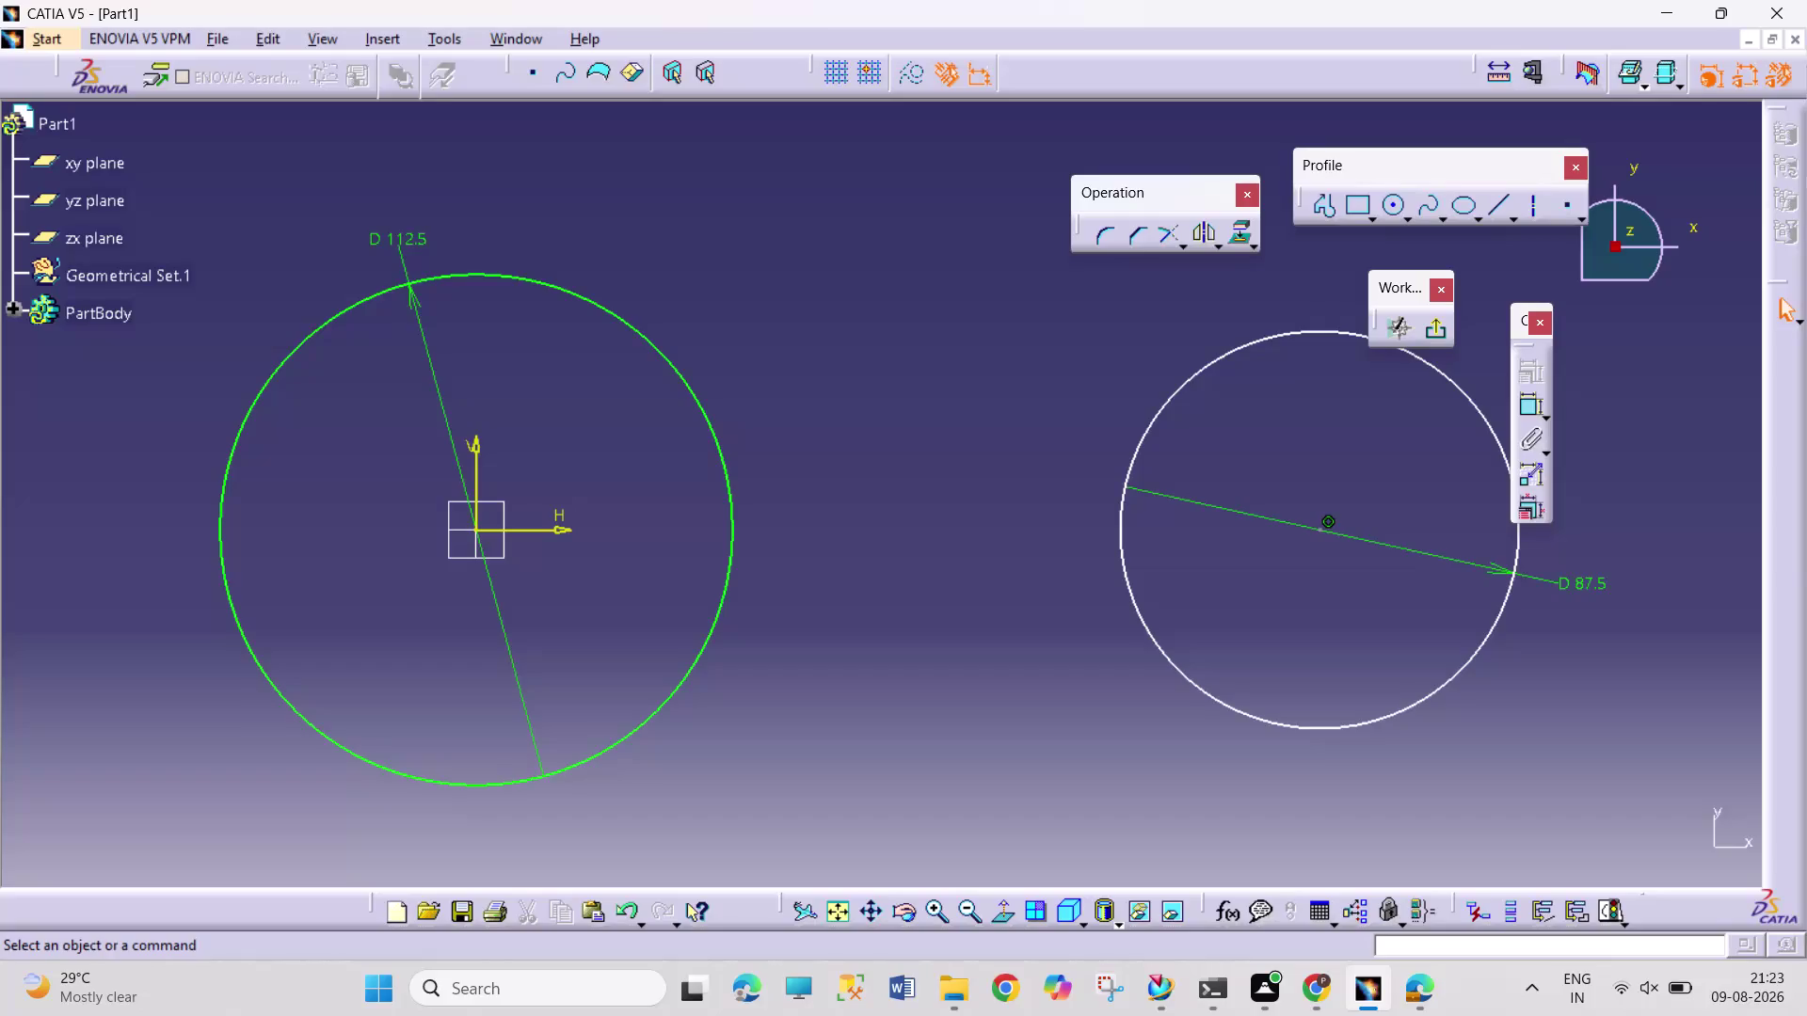
Dimension the distance between the large and small circle centres as 200 mm.
click(1527, 411)
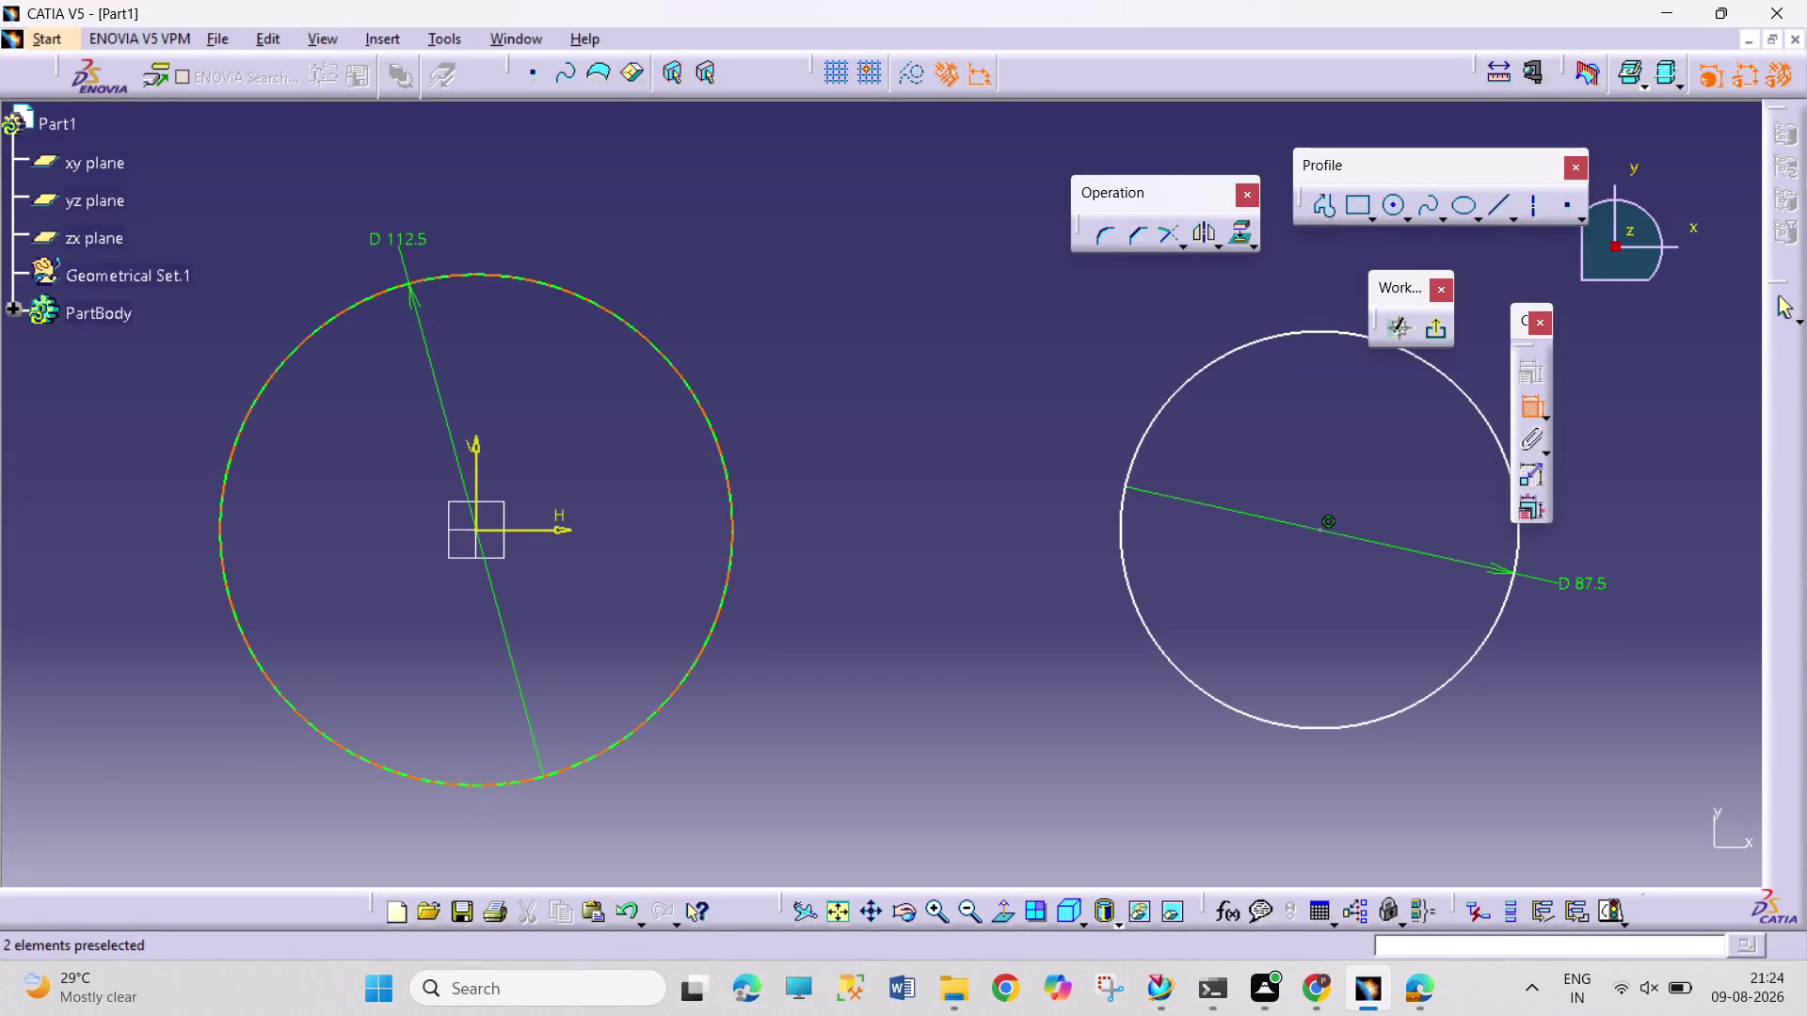
click(479, 481)
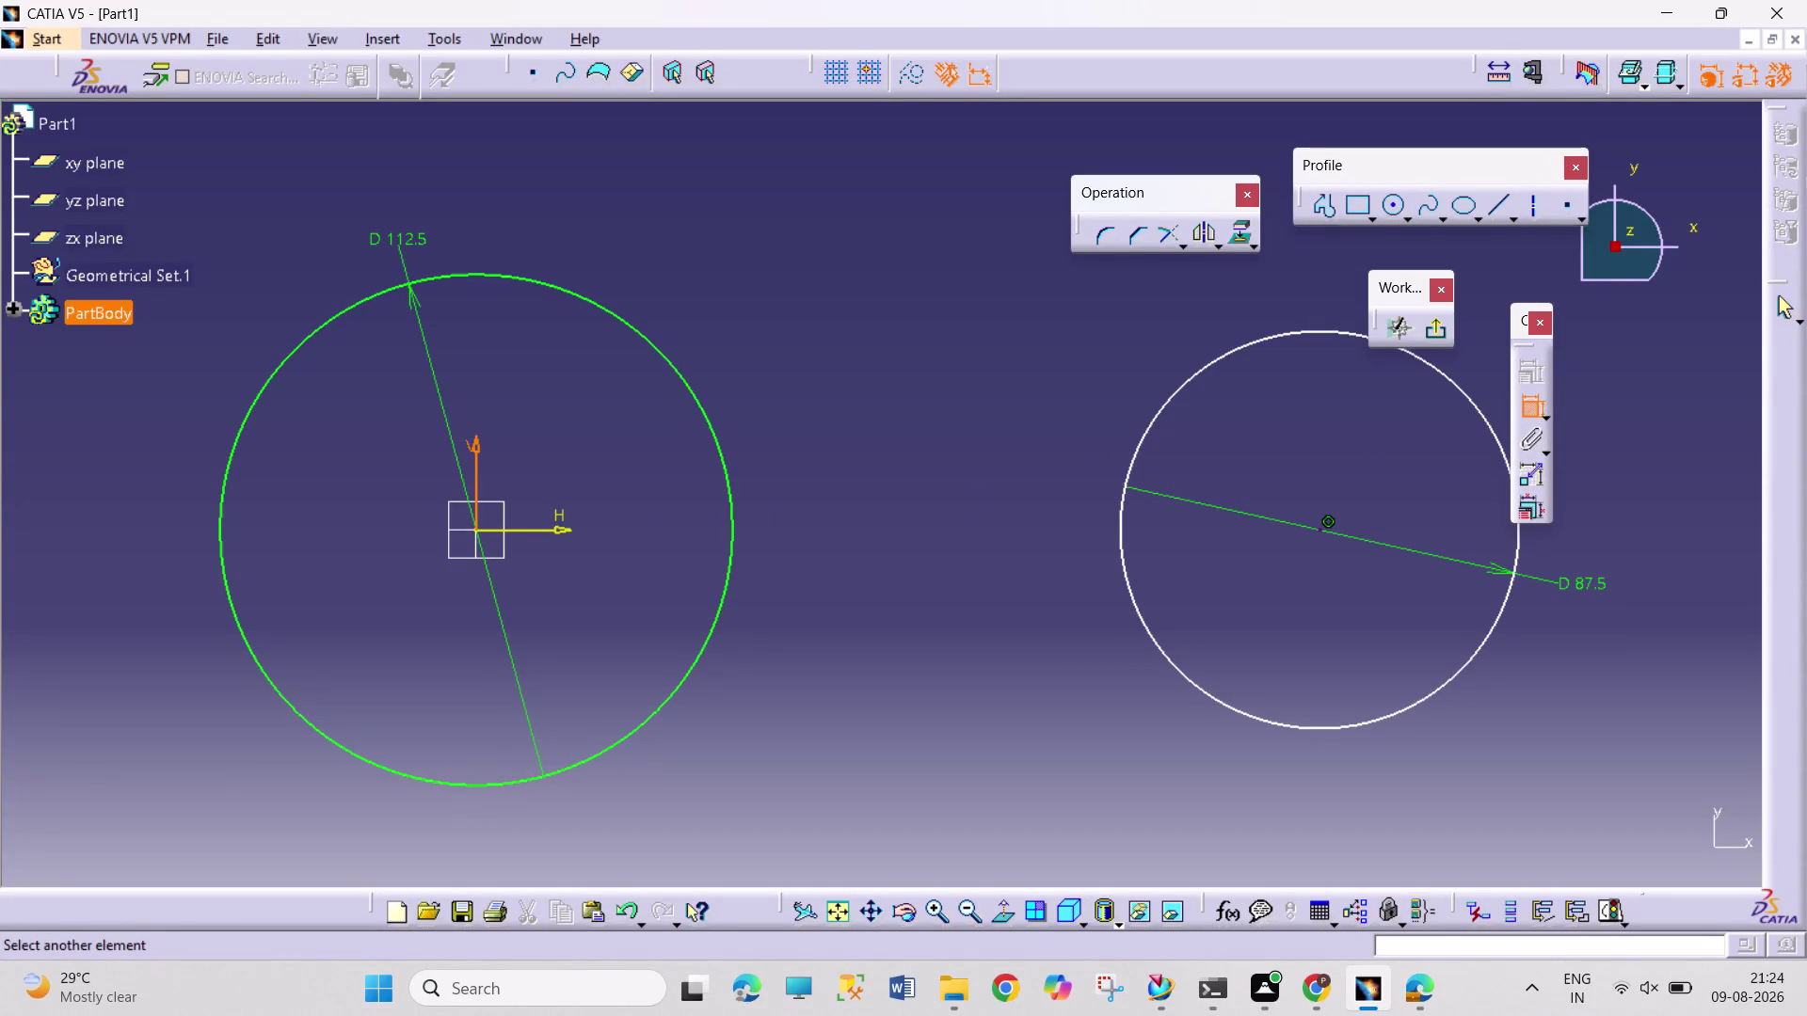
drag(1321, 531, 1312, 514)
click(922, 220)
double_click(933, 212)
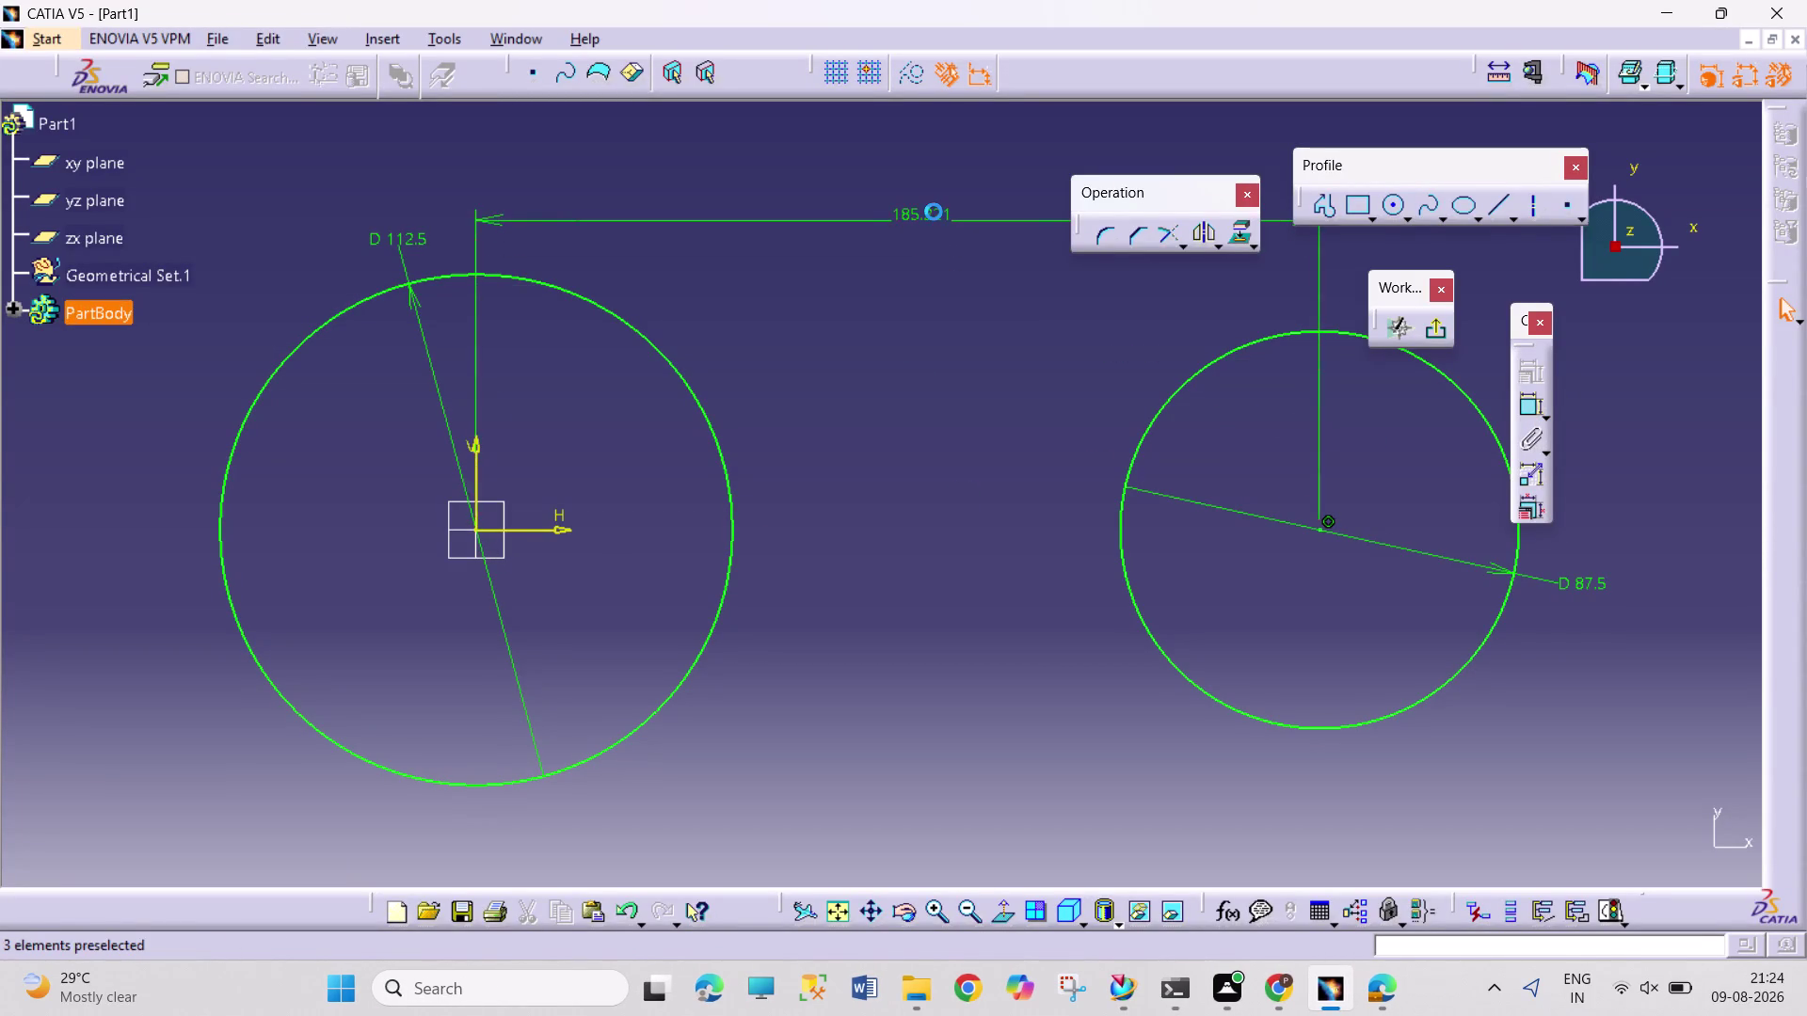
text(200)
key(Return)
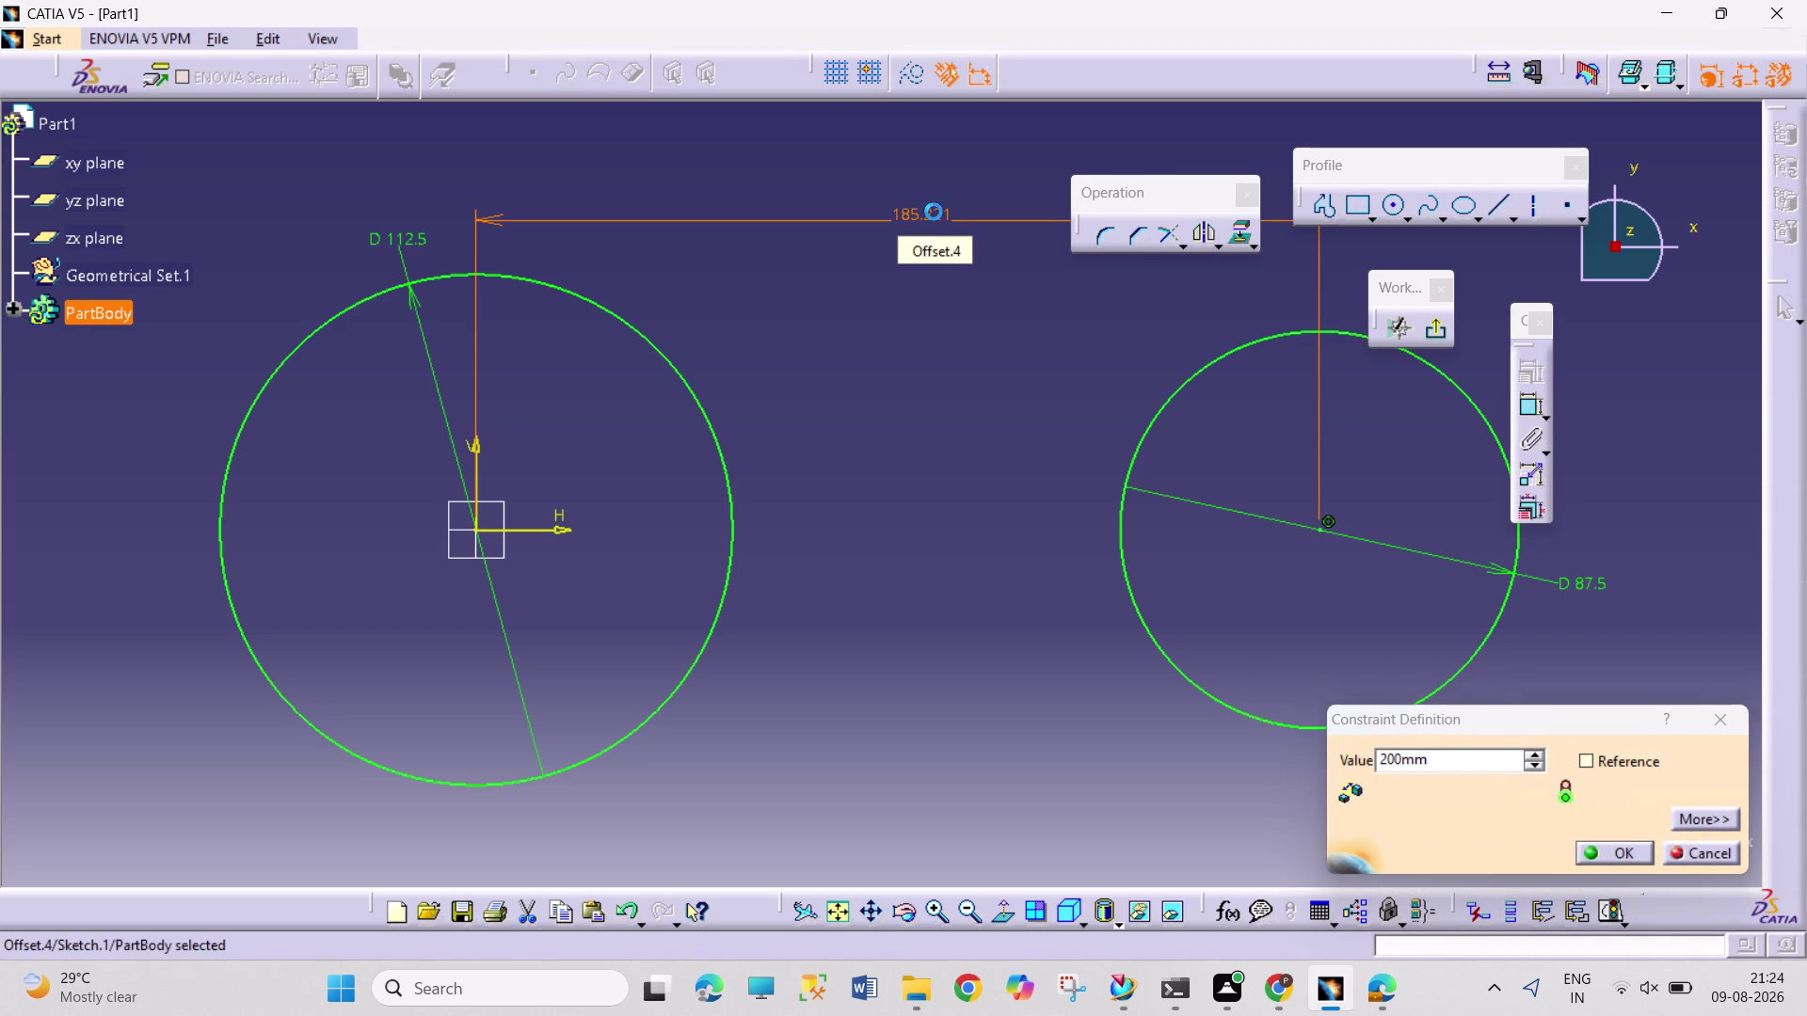
click(1003, 622)
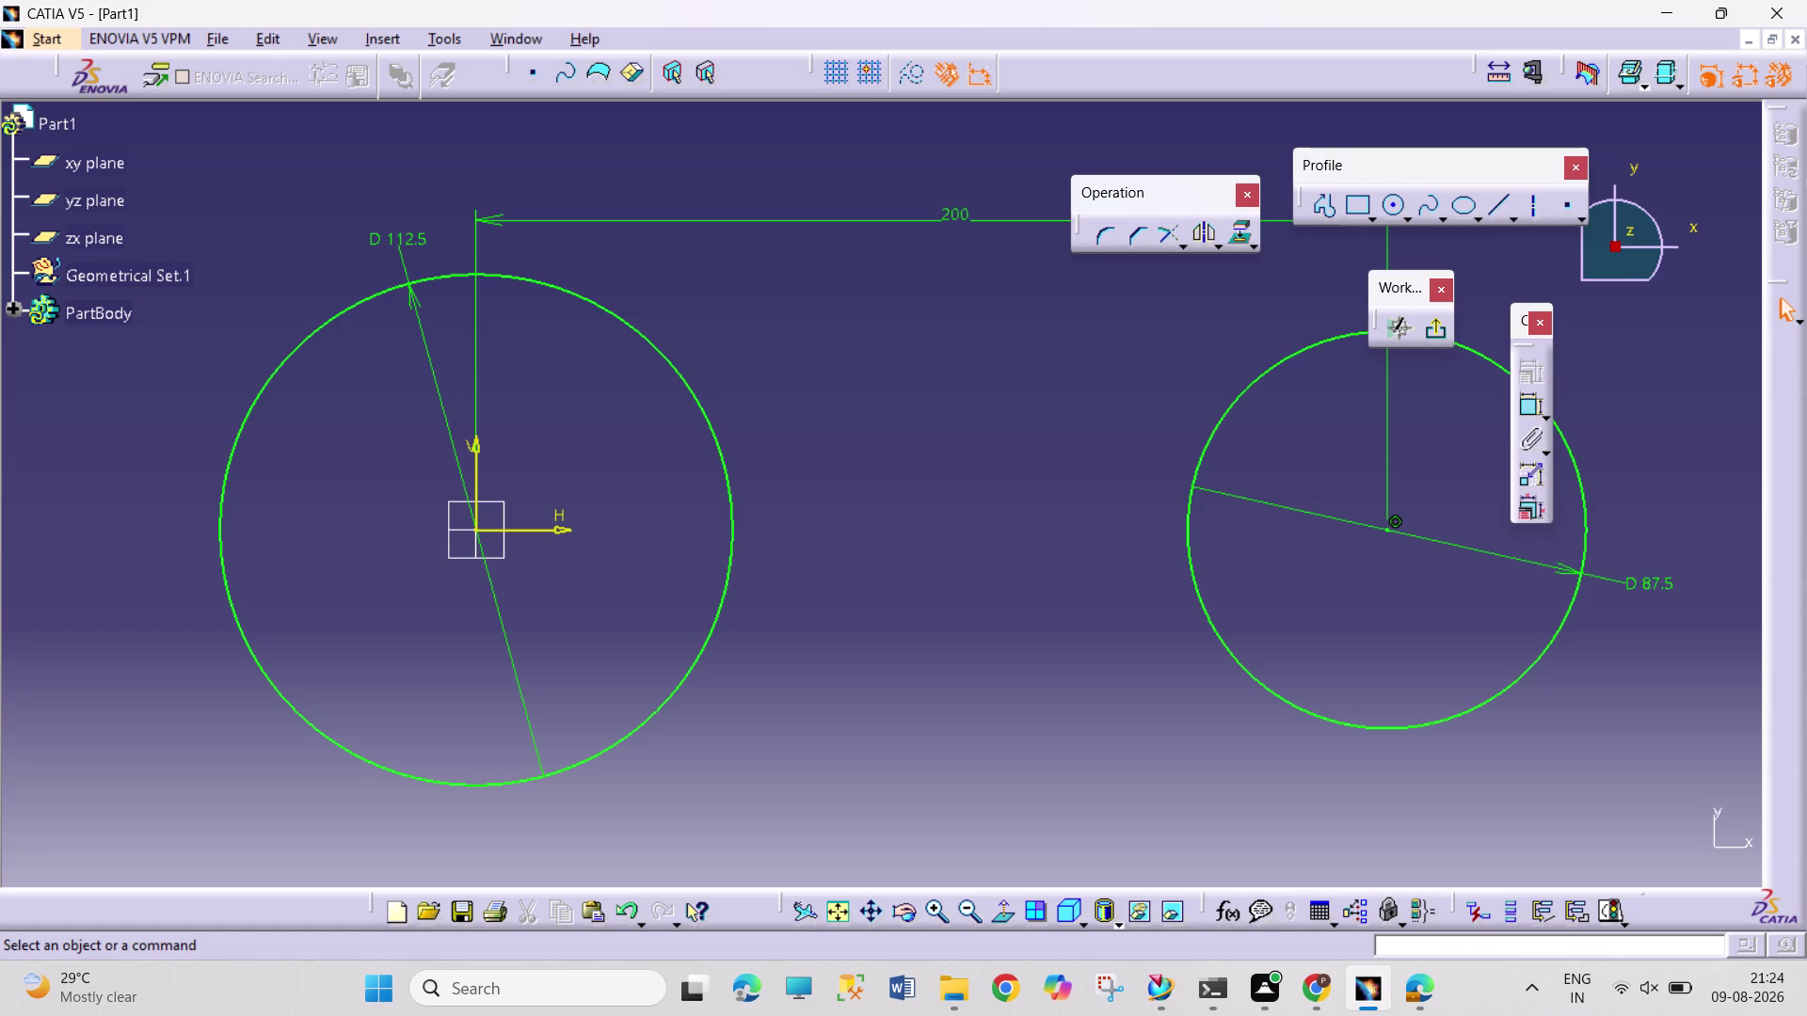
click(1514, 220)
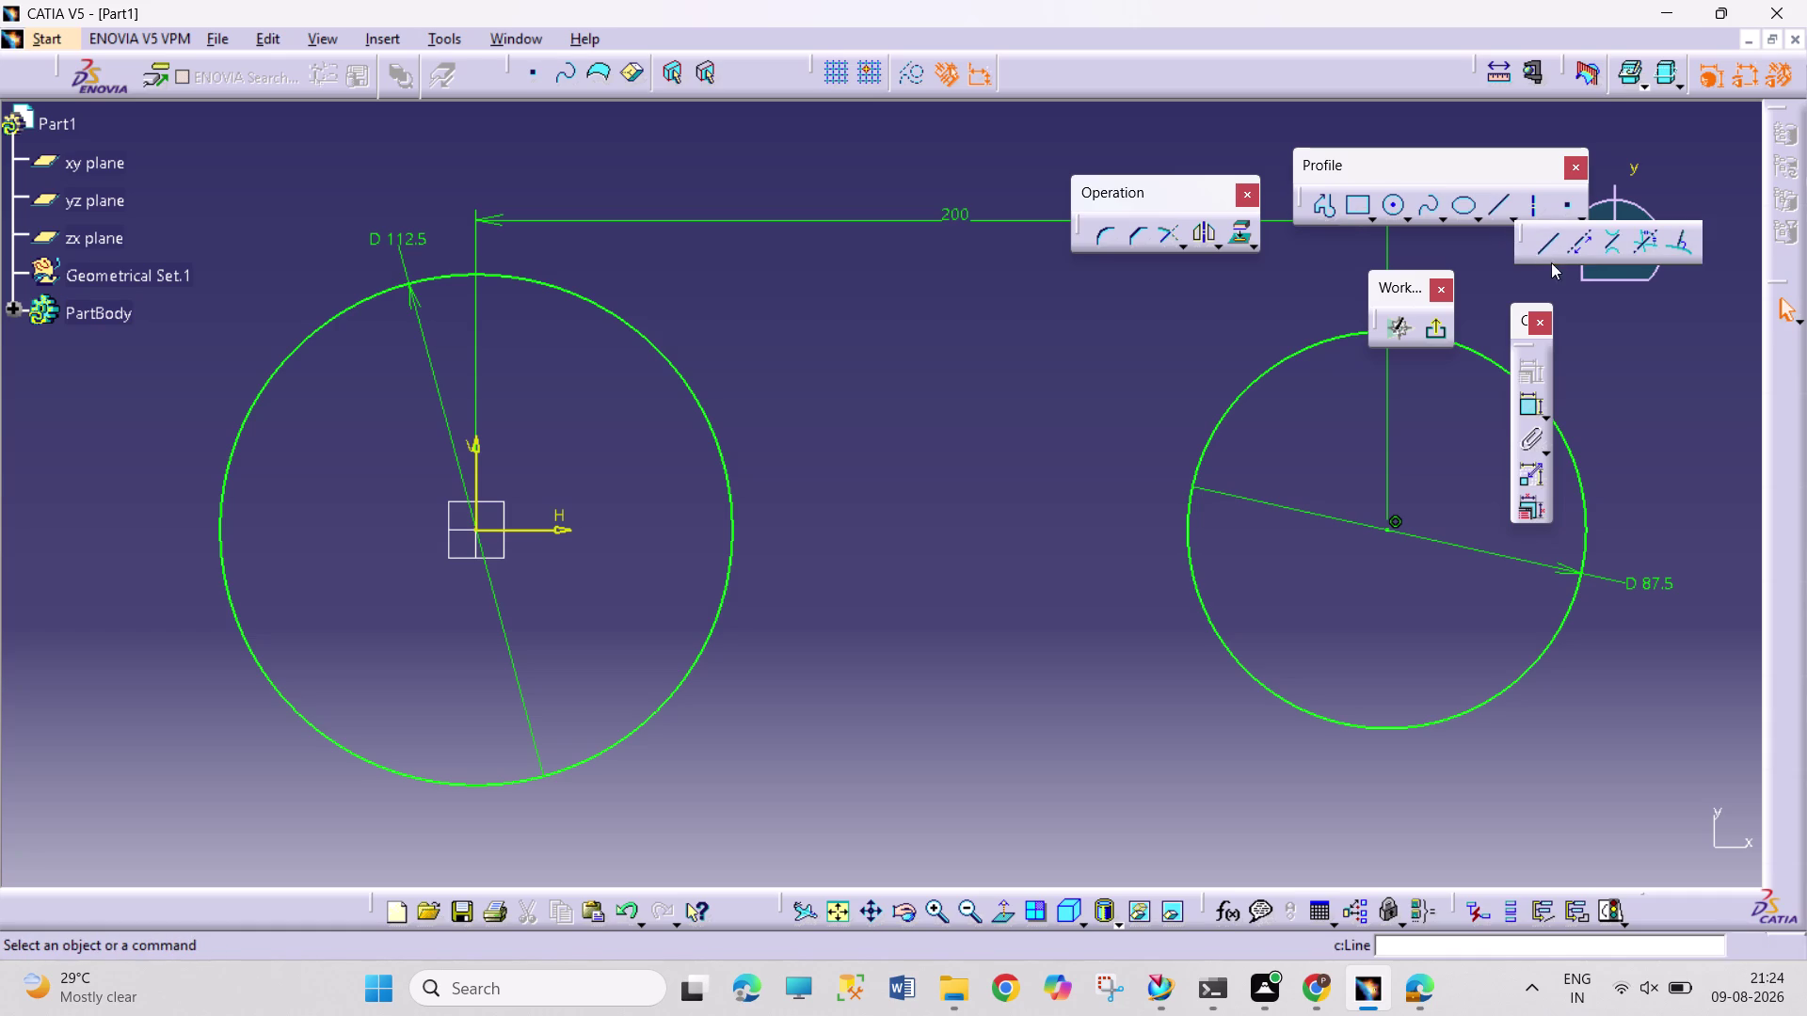
Draw a bi-tangent line across the tops of both circles.
click(1617, 245)
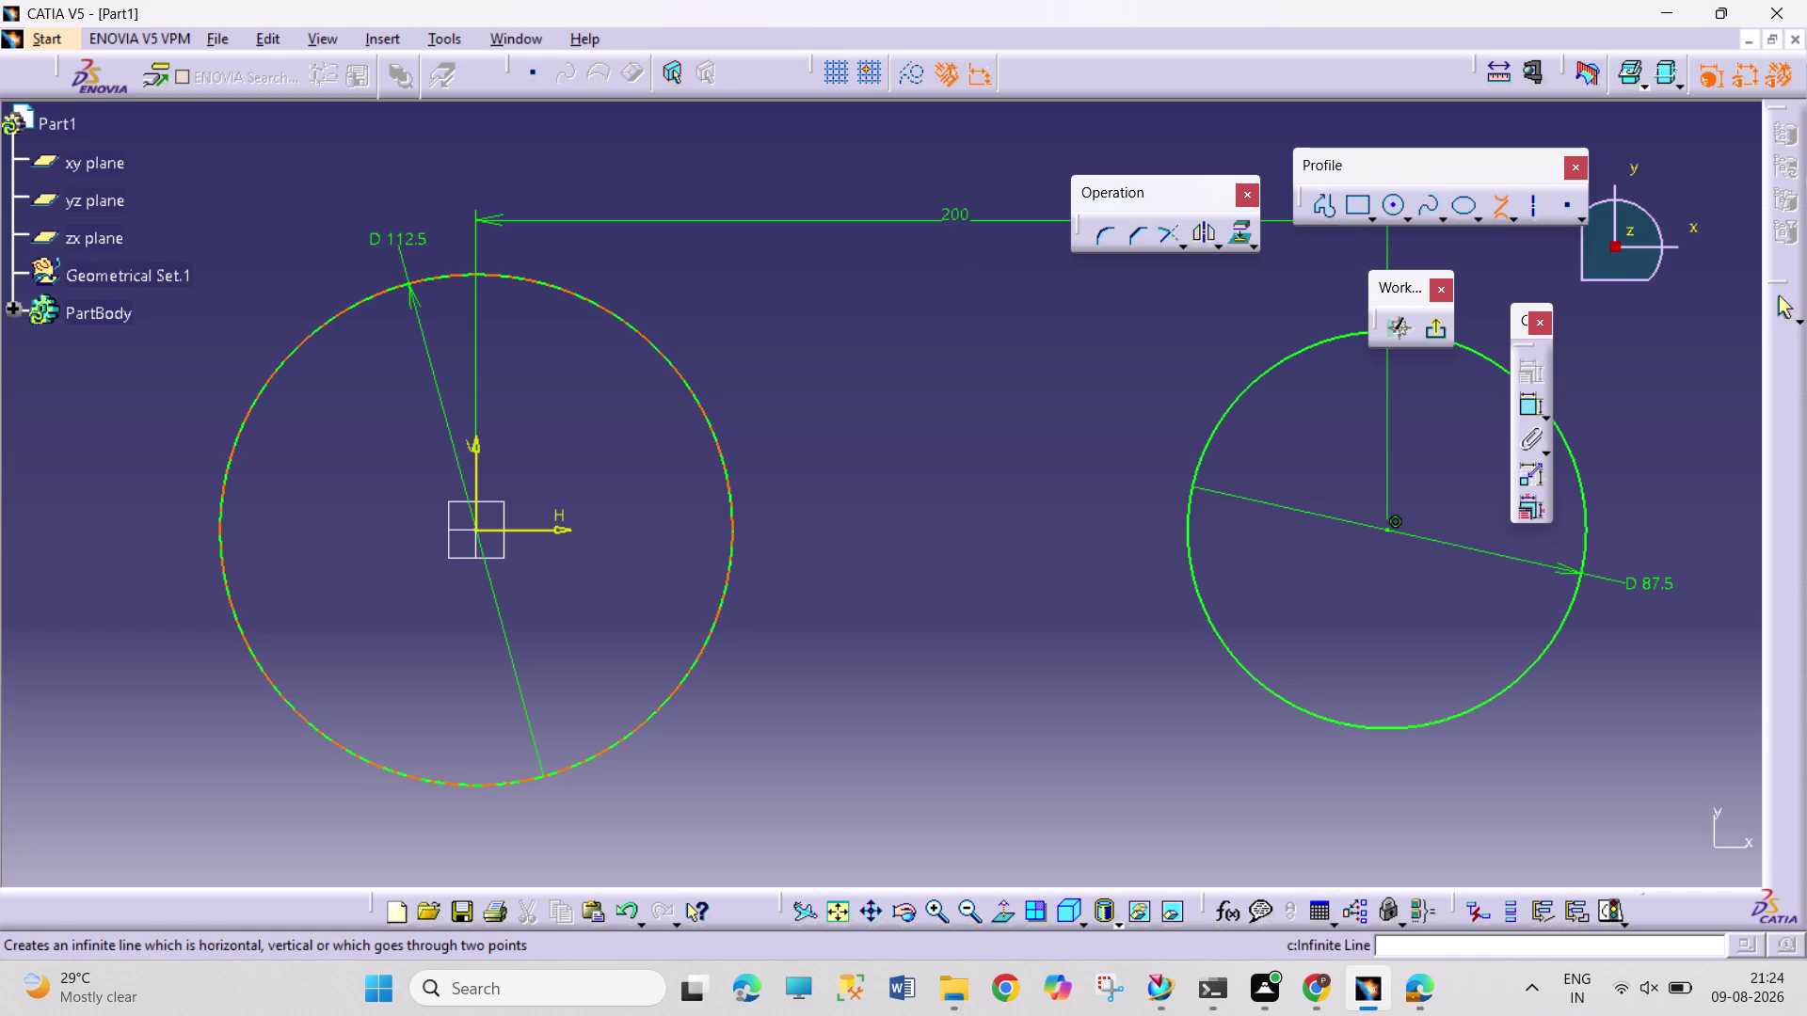
click(602, 310)
click(1327, 339)
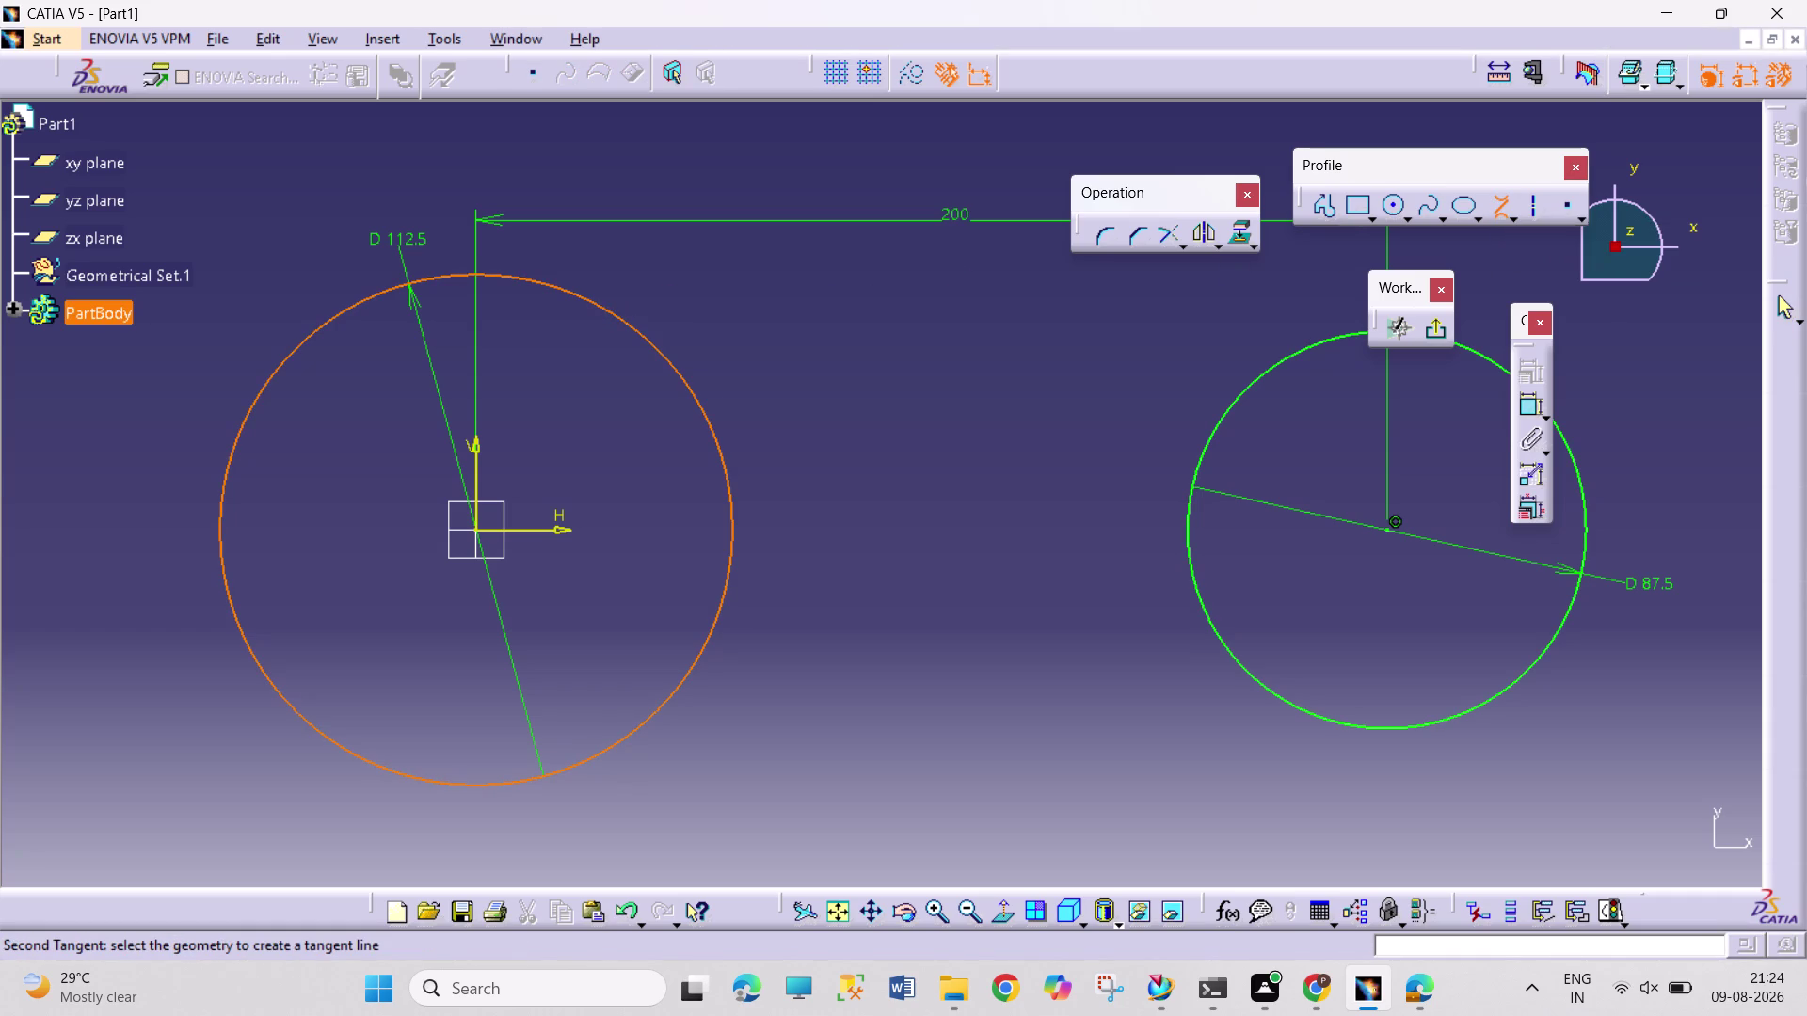
click(1502, 207)
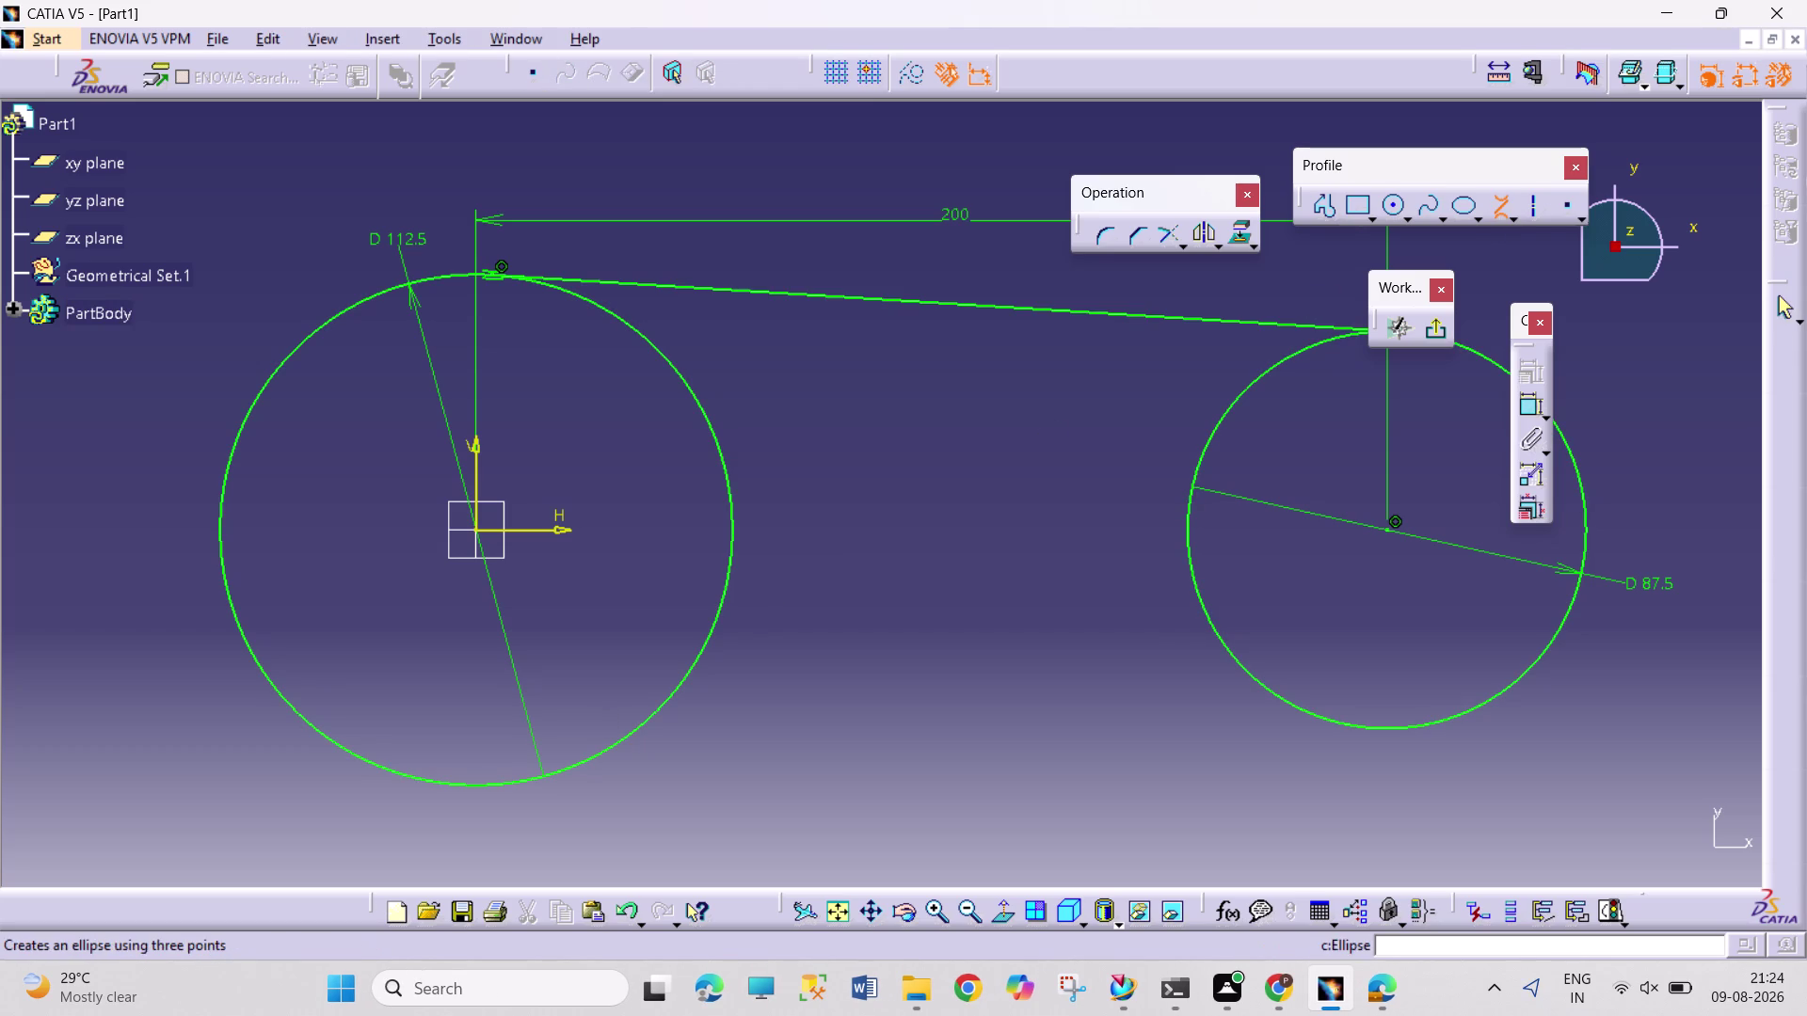
Draw a second bi-tangent line across the bottoms of both circles.
click(615, 743)
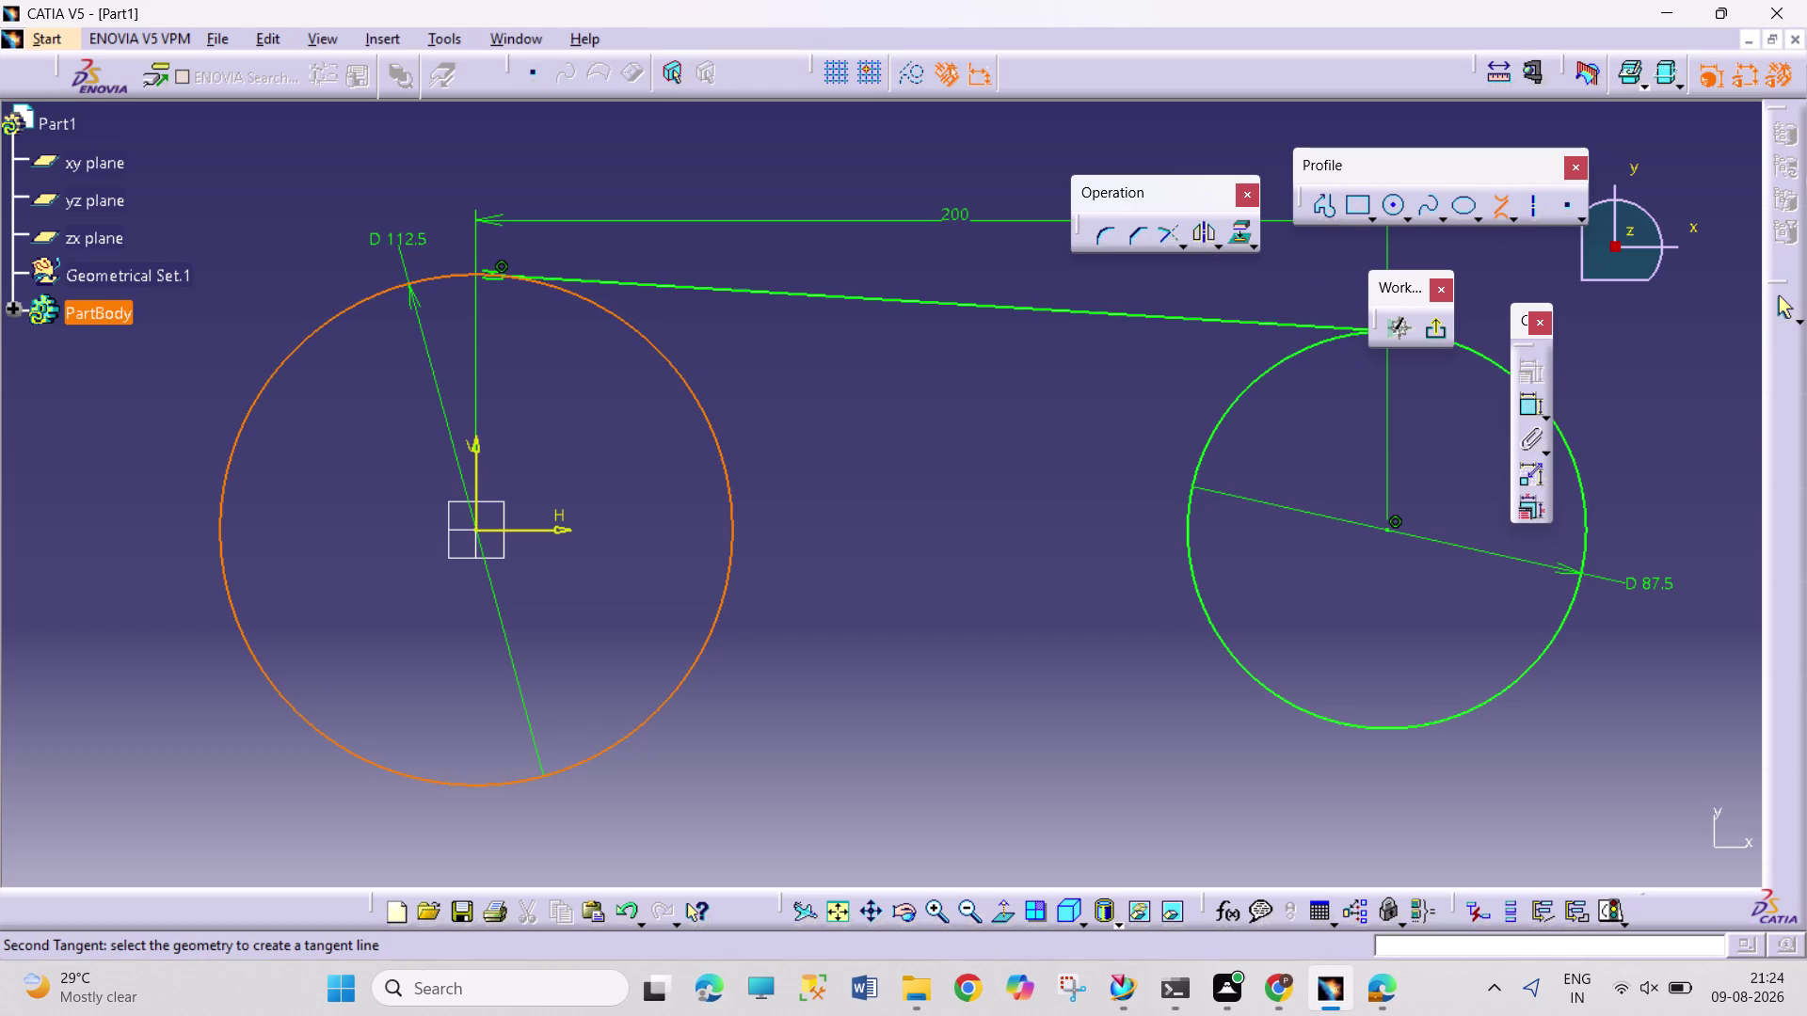
click(1326, 724)
click(1050, 588)
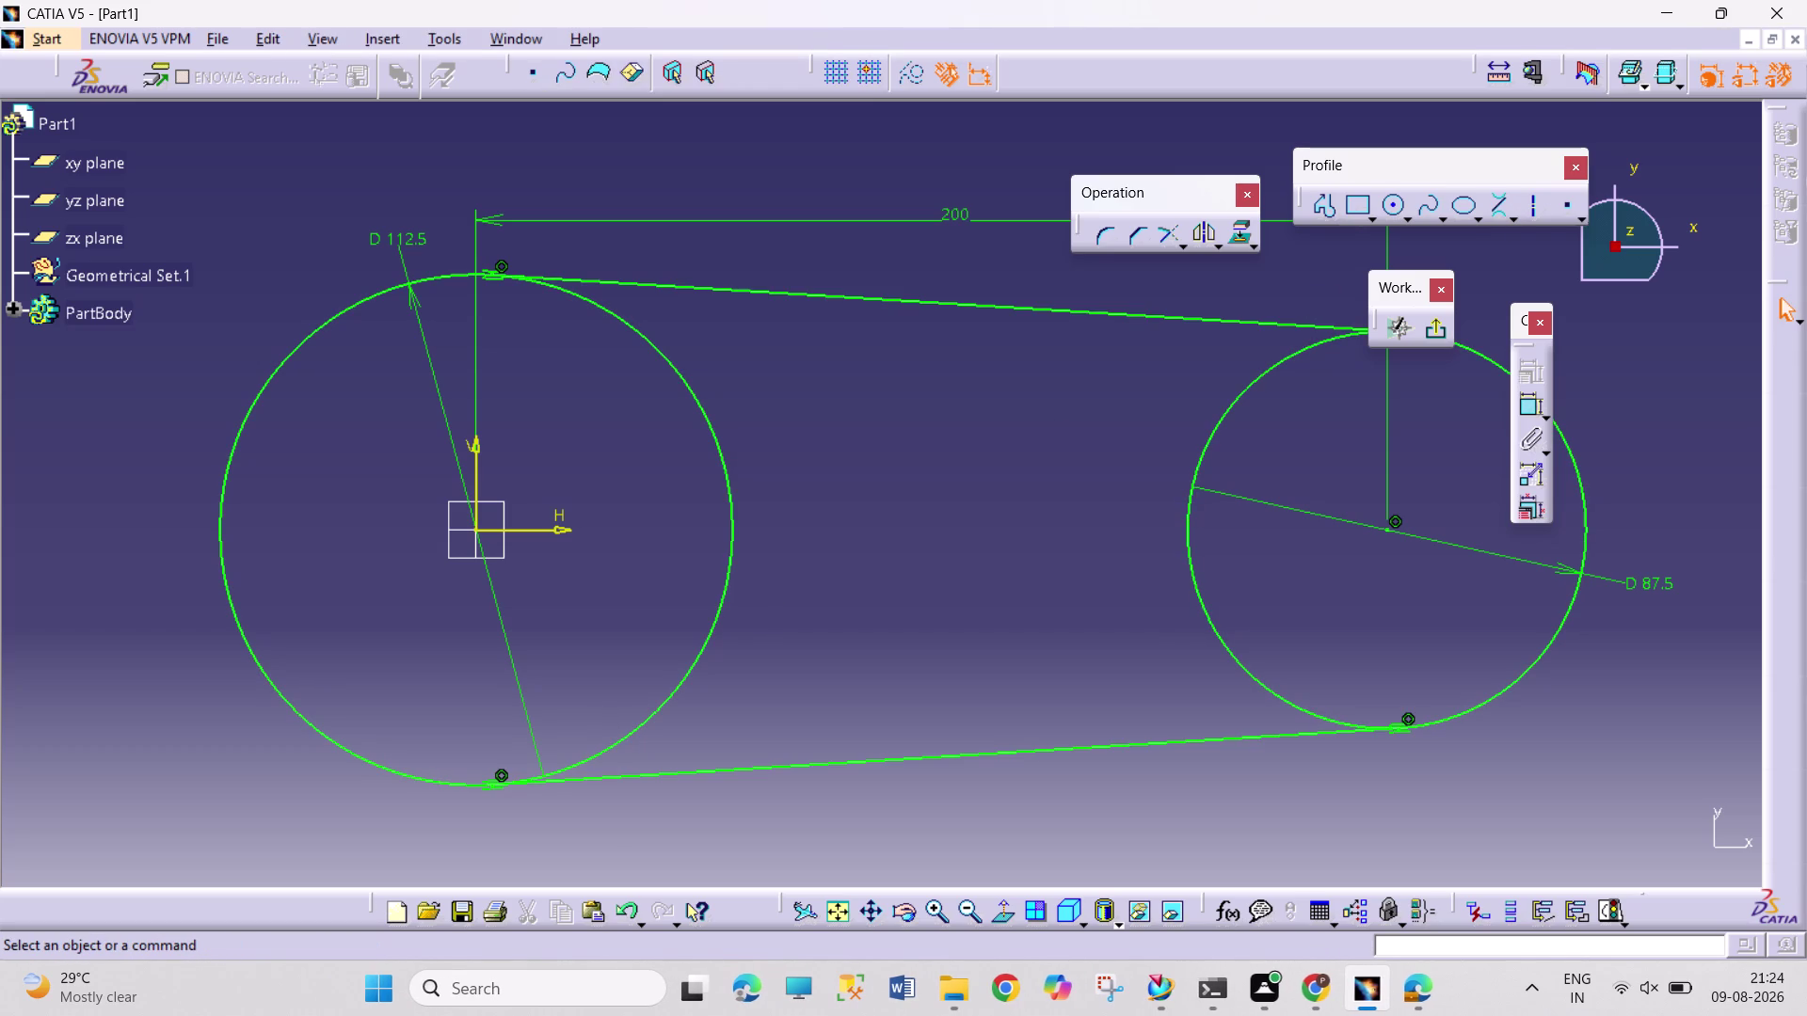
click(1185, 247)
click(1287, 264)
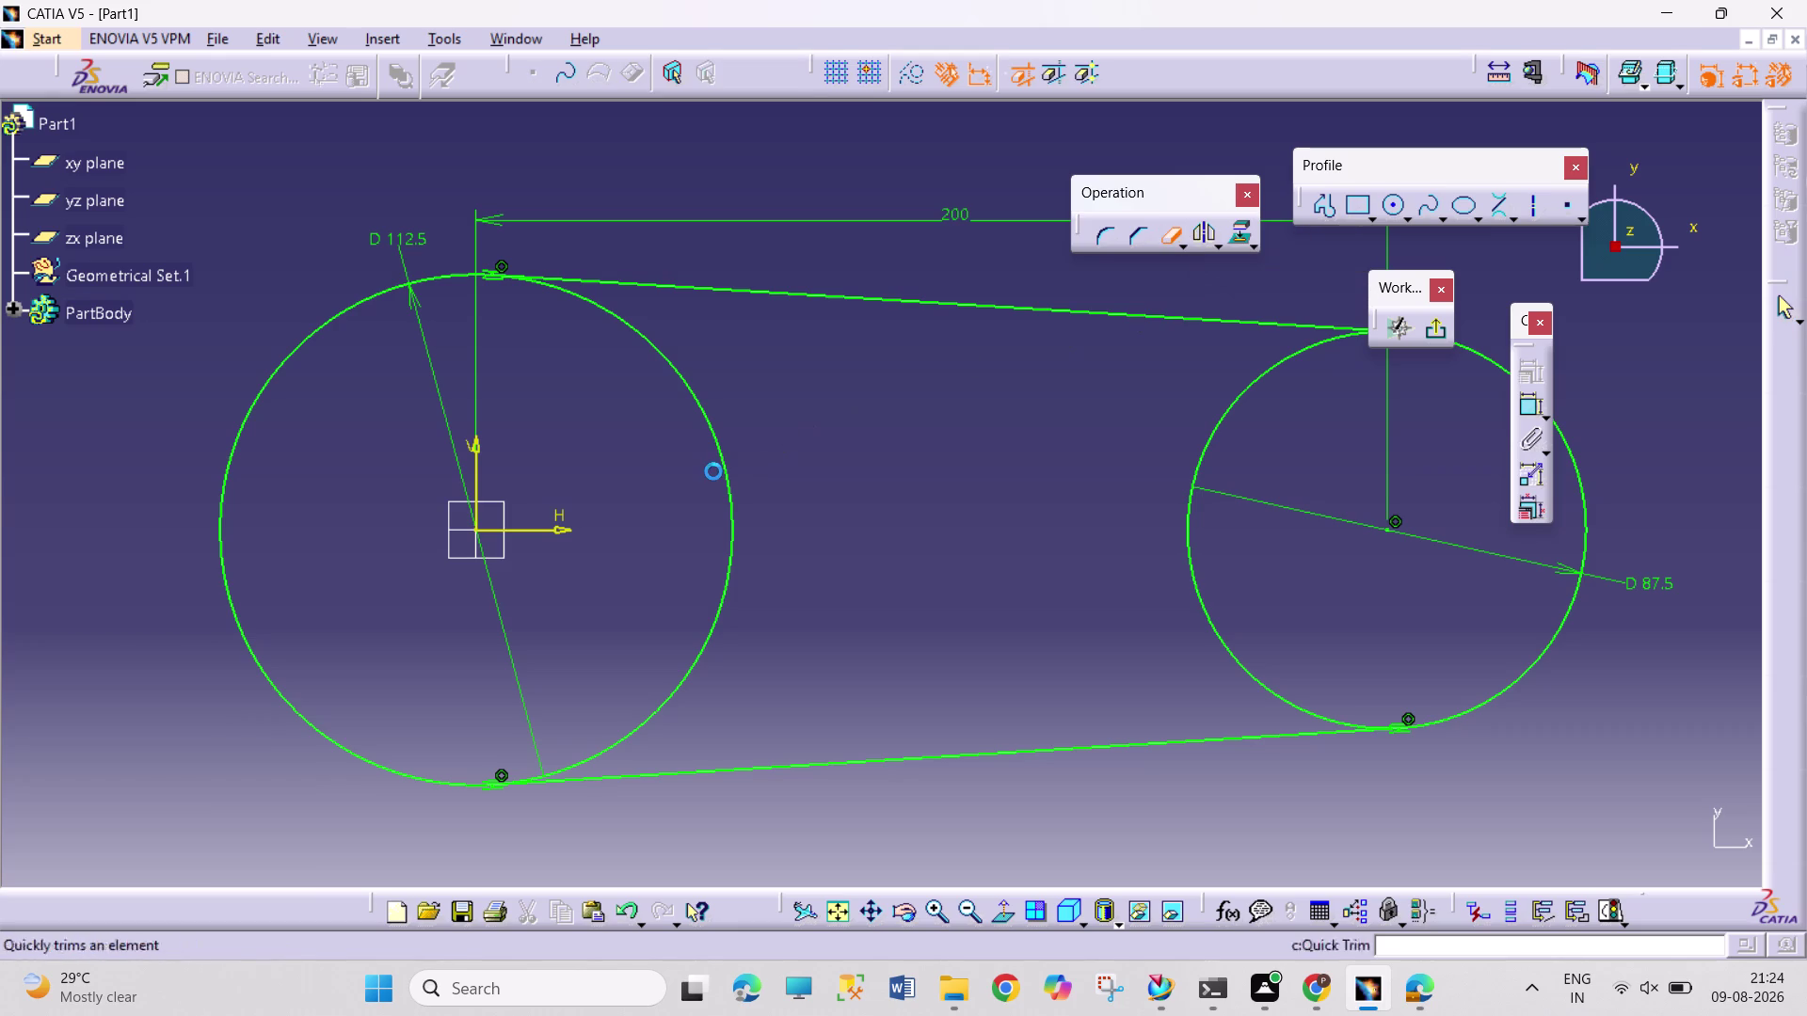
Quick Trim the inner arcs of the large and small circles.
click(723, 472)
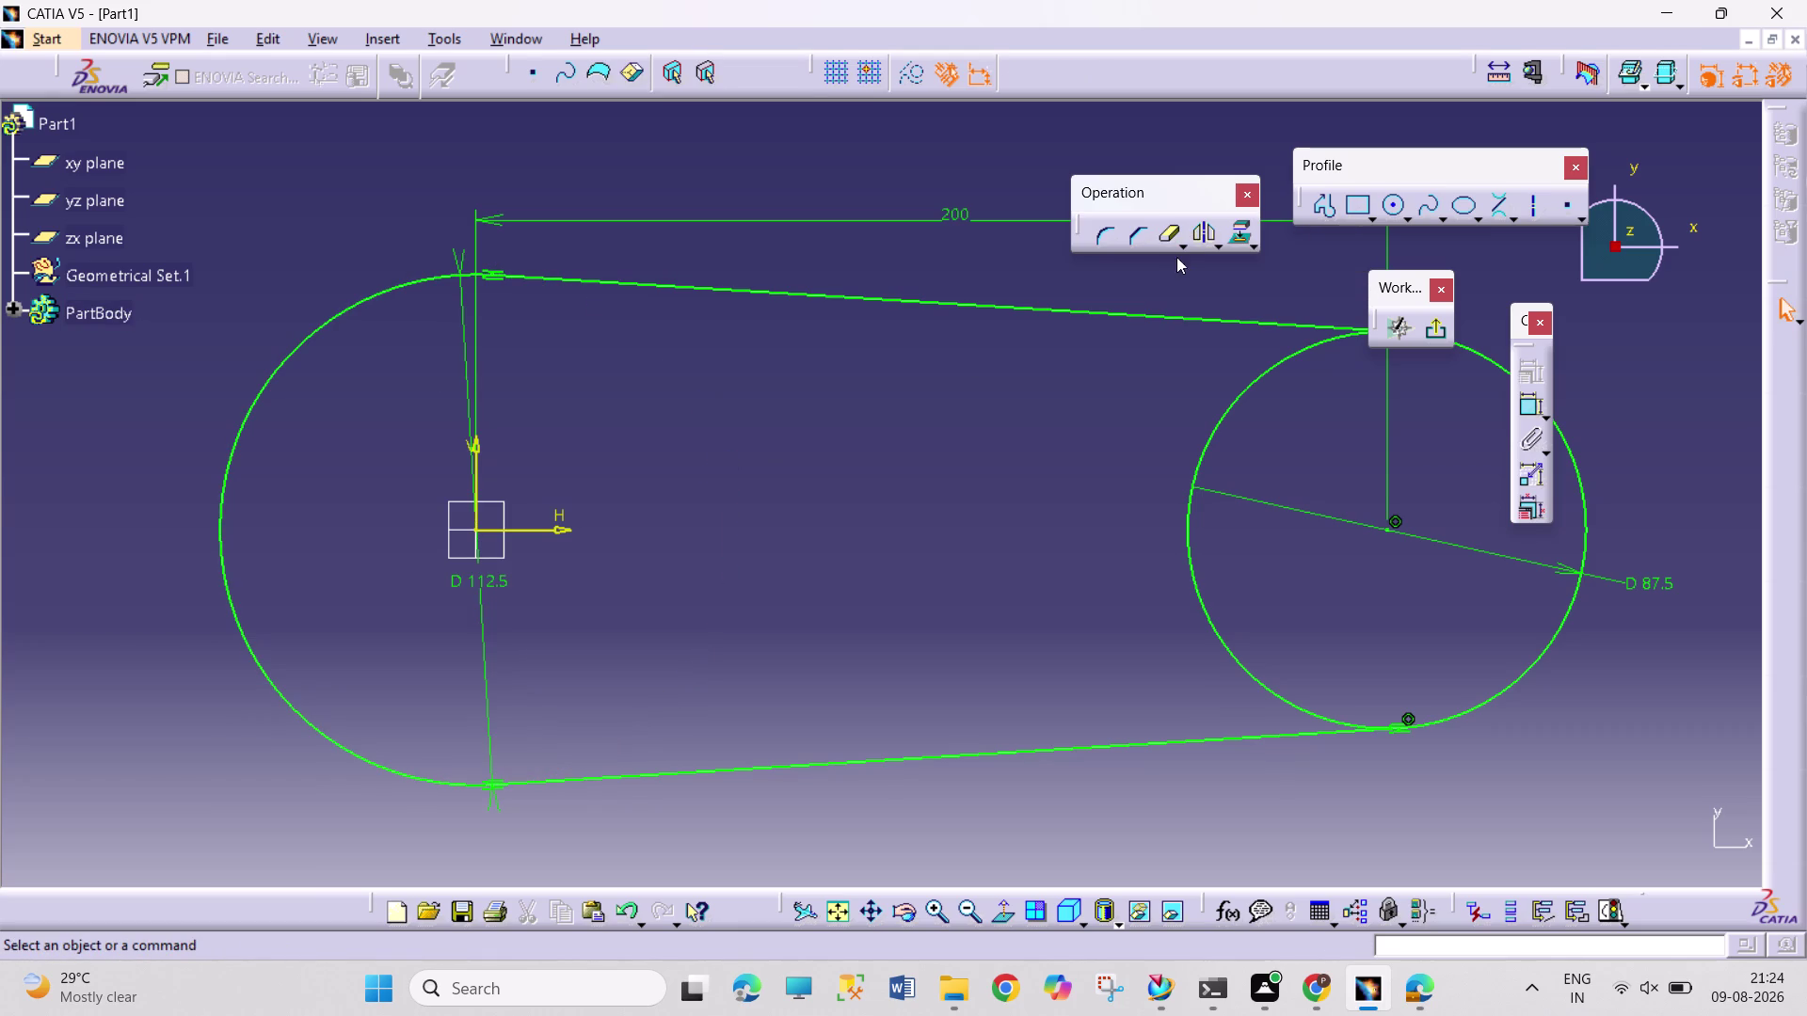
click(1168, 244)
click(1193, 498)
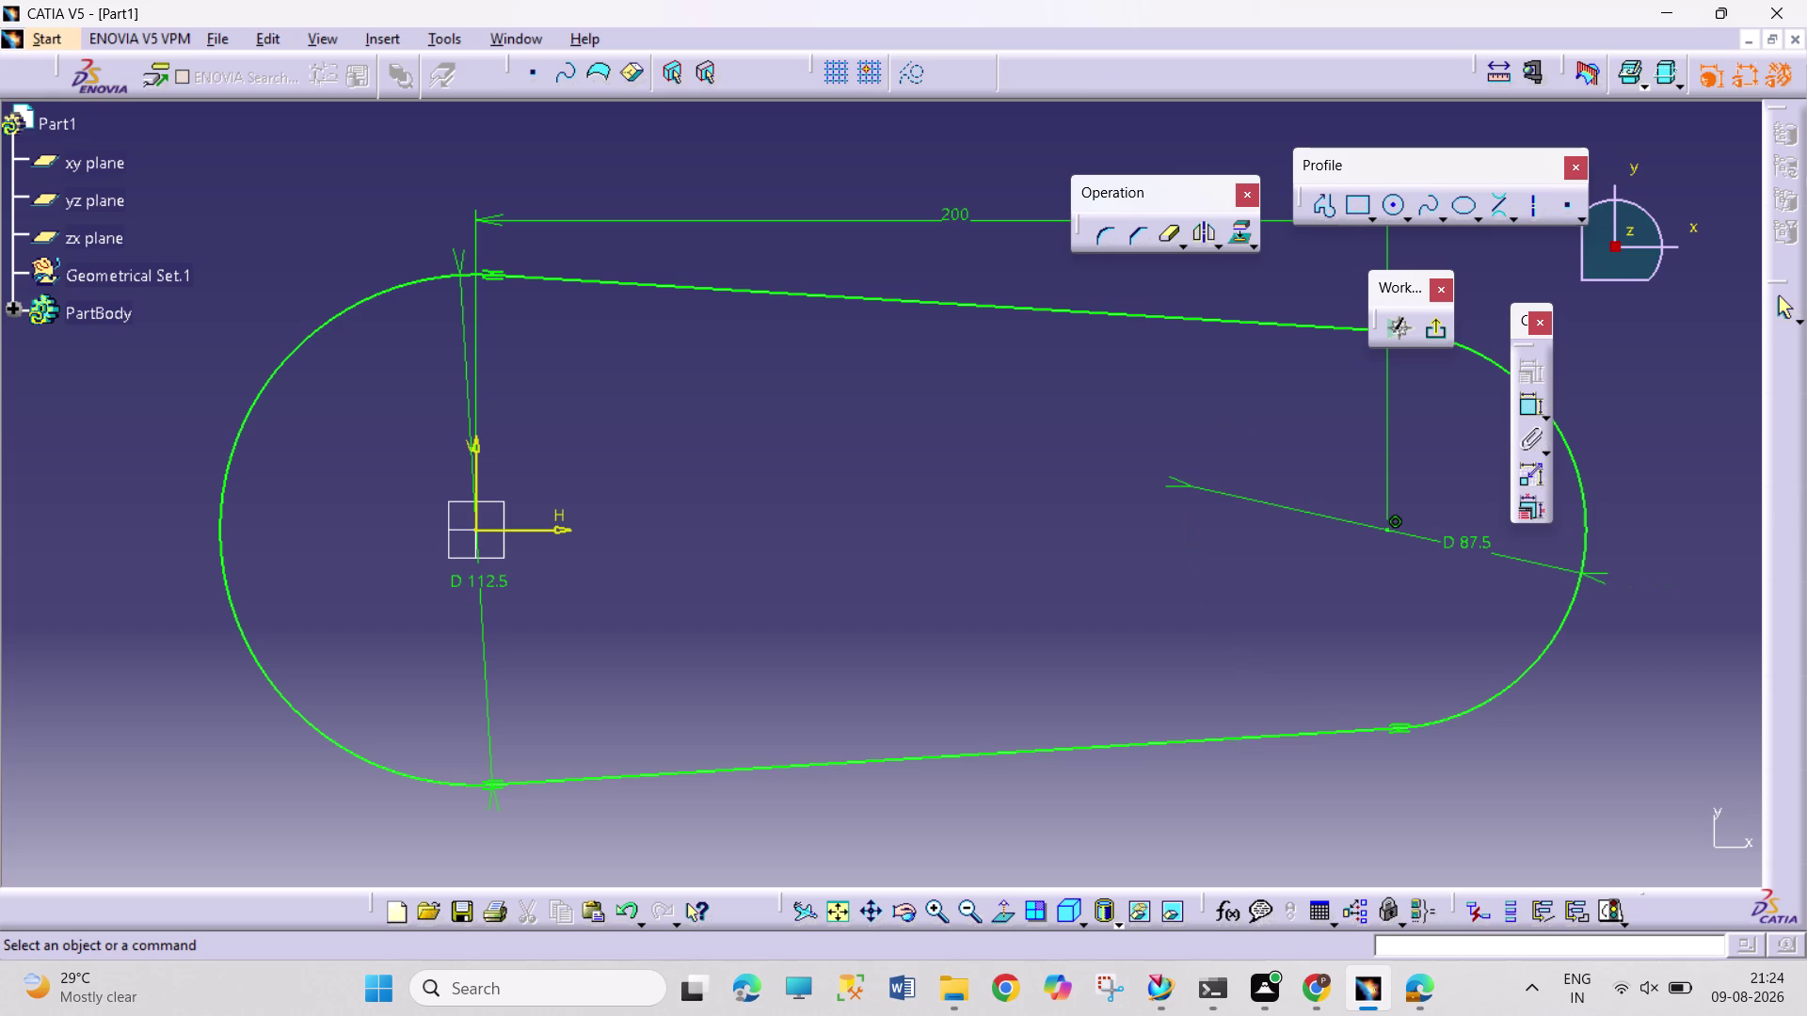
Undo both trims to restore the full circles, then exit the sketch.
key(ctrl+z)
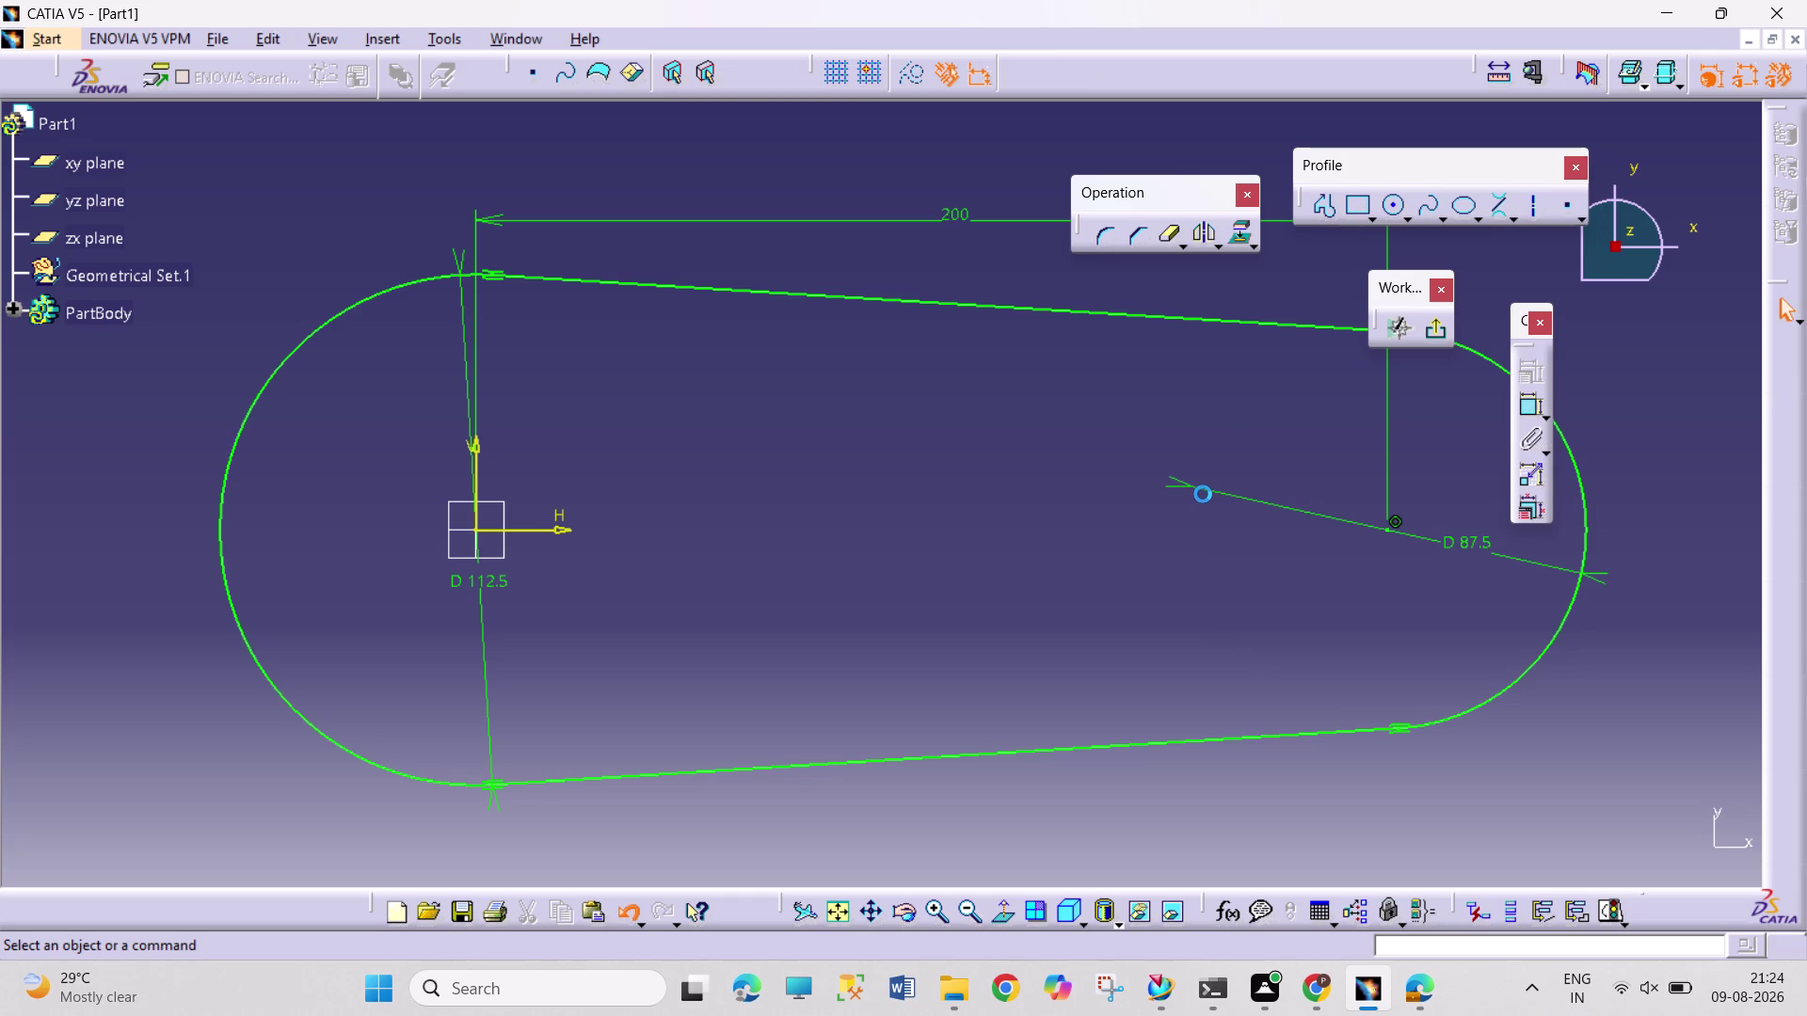
key(ctrl+z)
click(1105, 607)
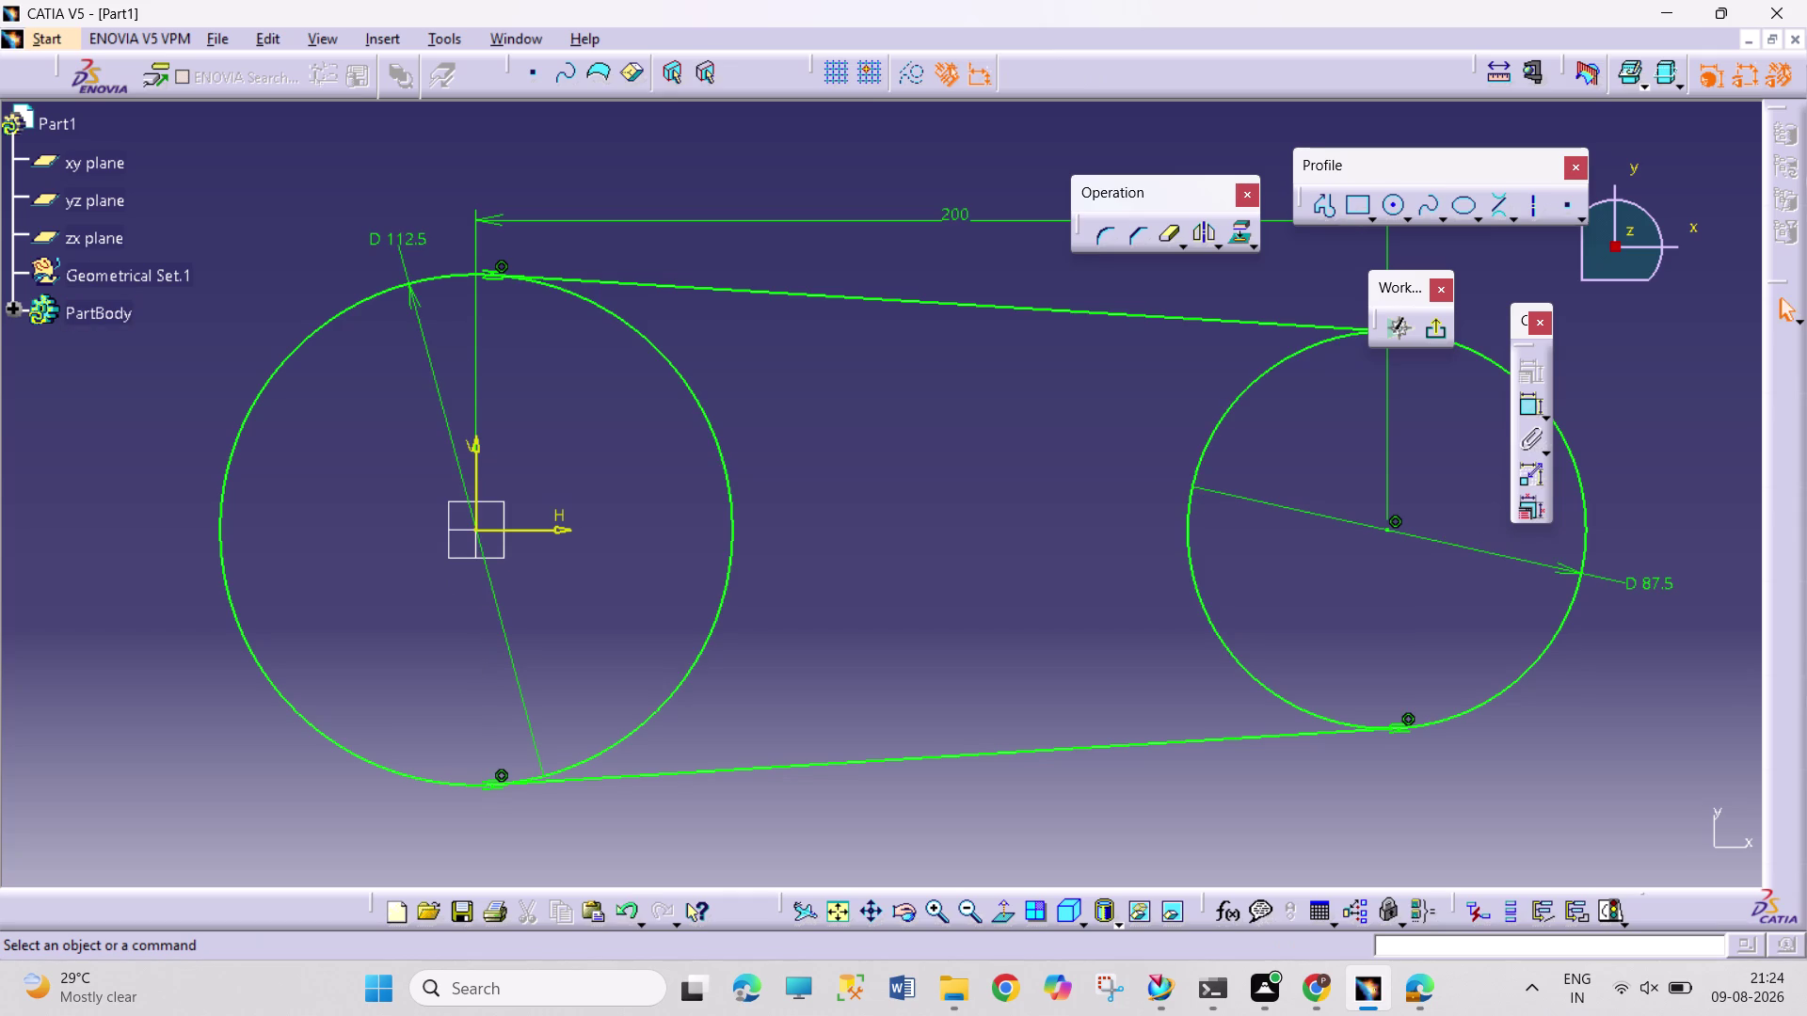
click(1441, 333)
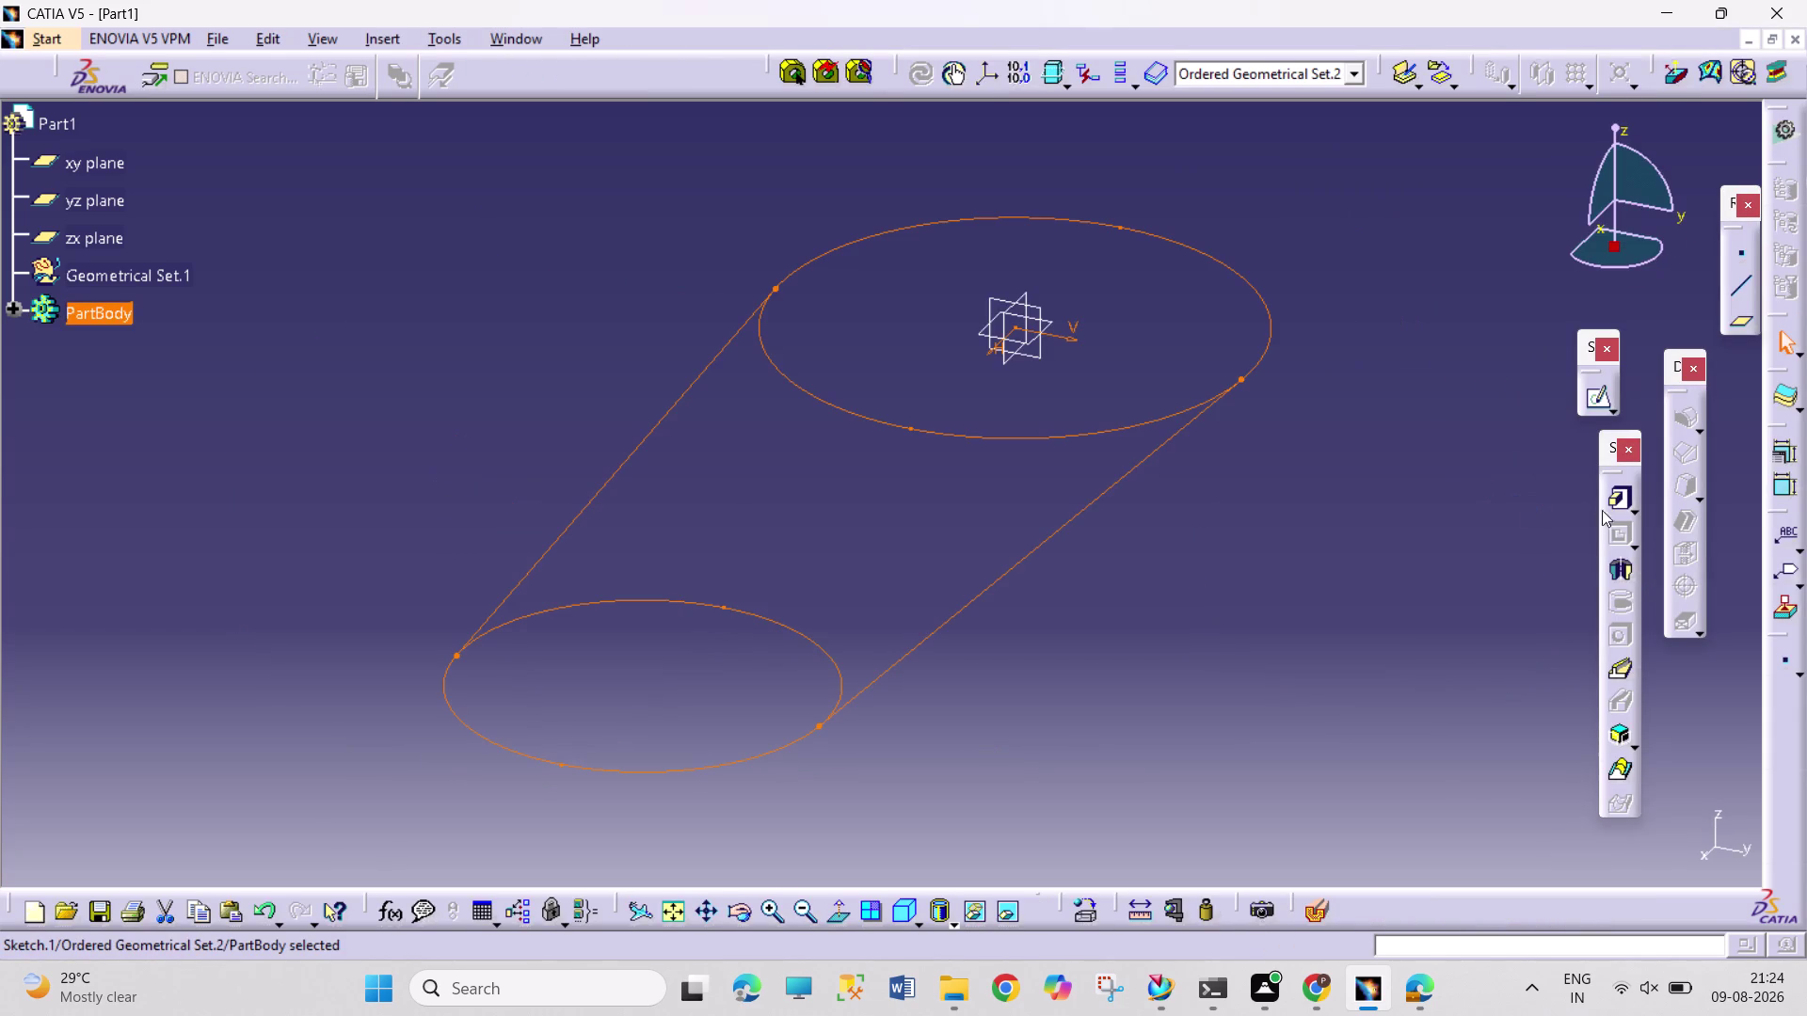
Attempt a pad of the sketch, cancel it, and reopen Sketch.1 for editing.
click(1616, 494)
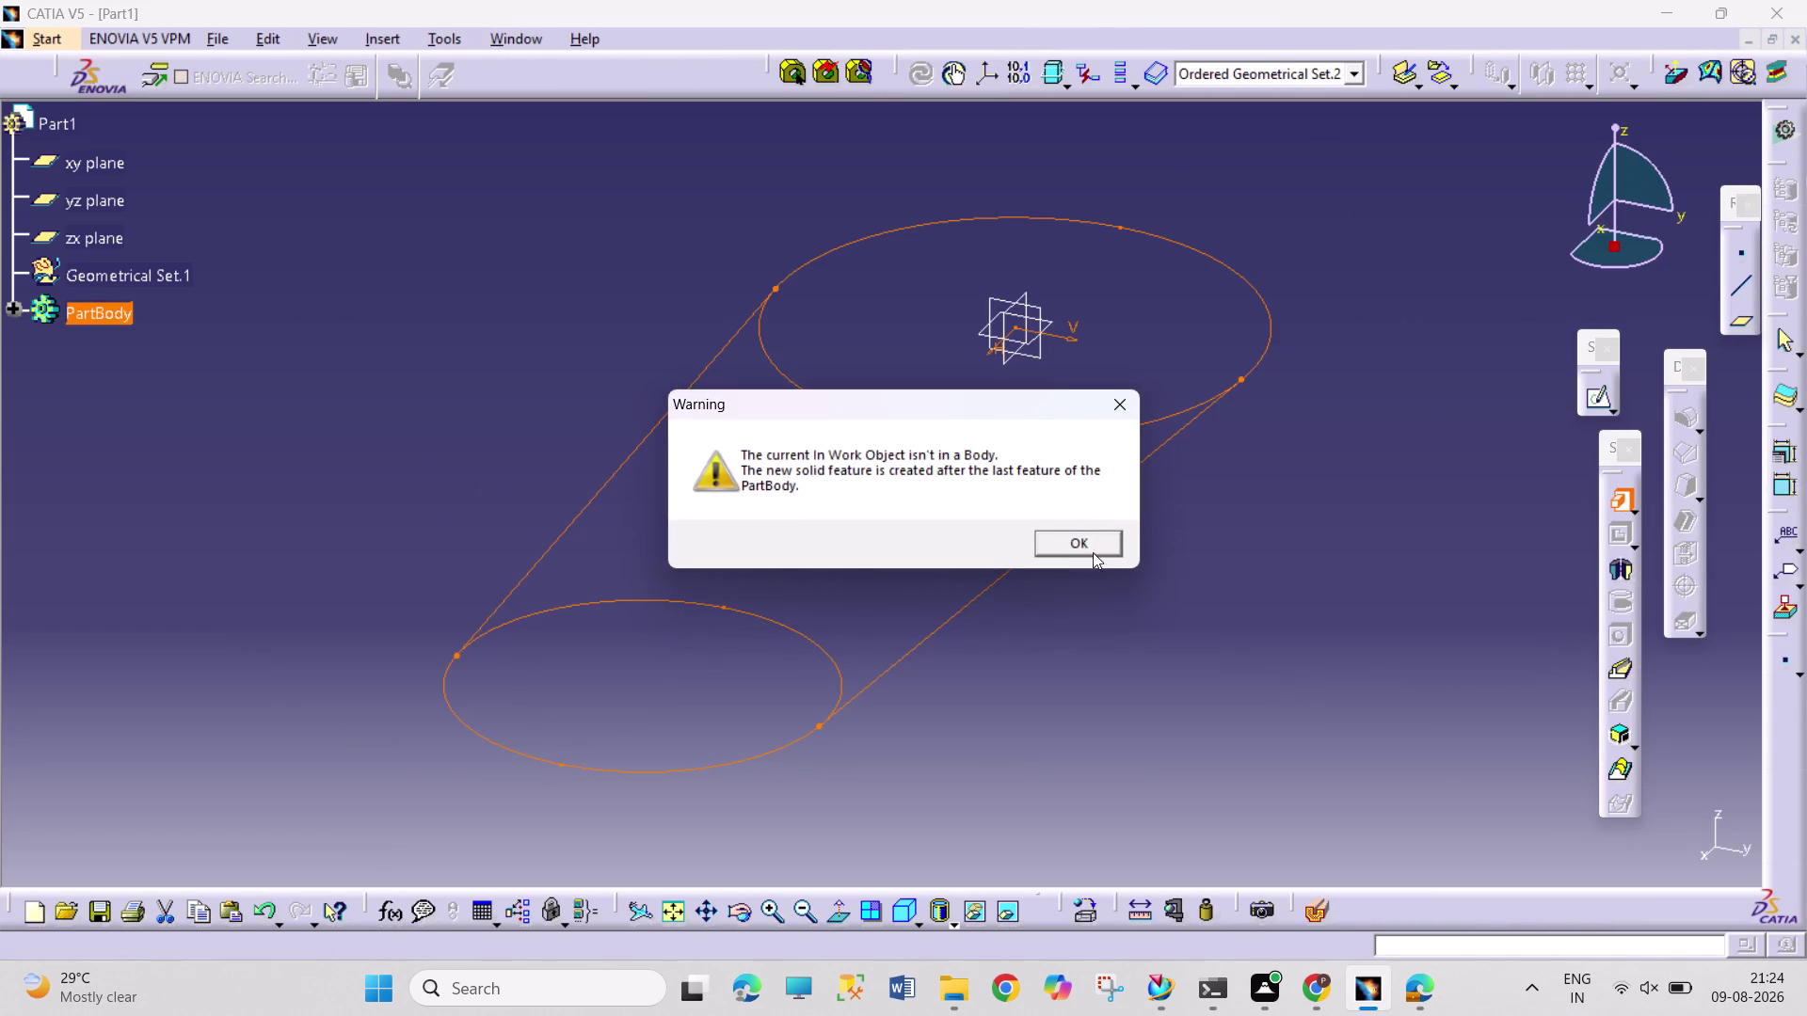
click(1080, 542)
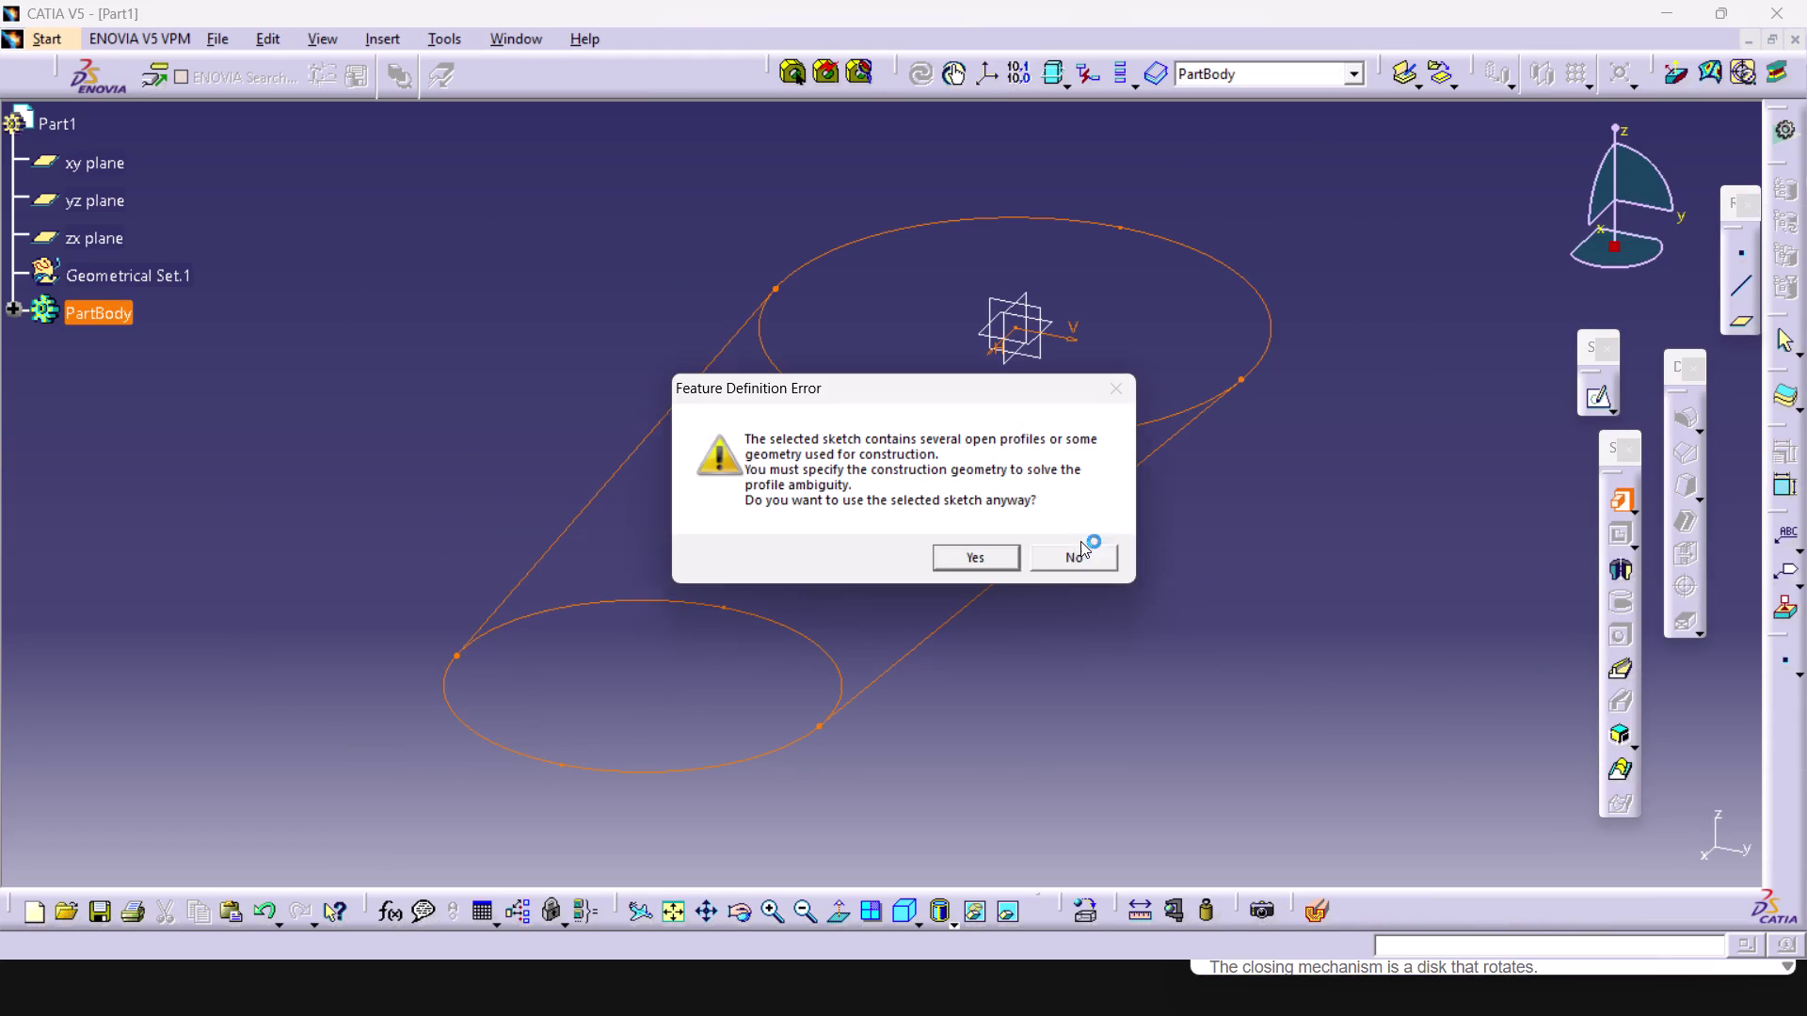
click(995, 553)
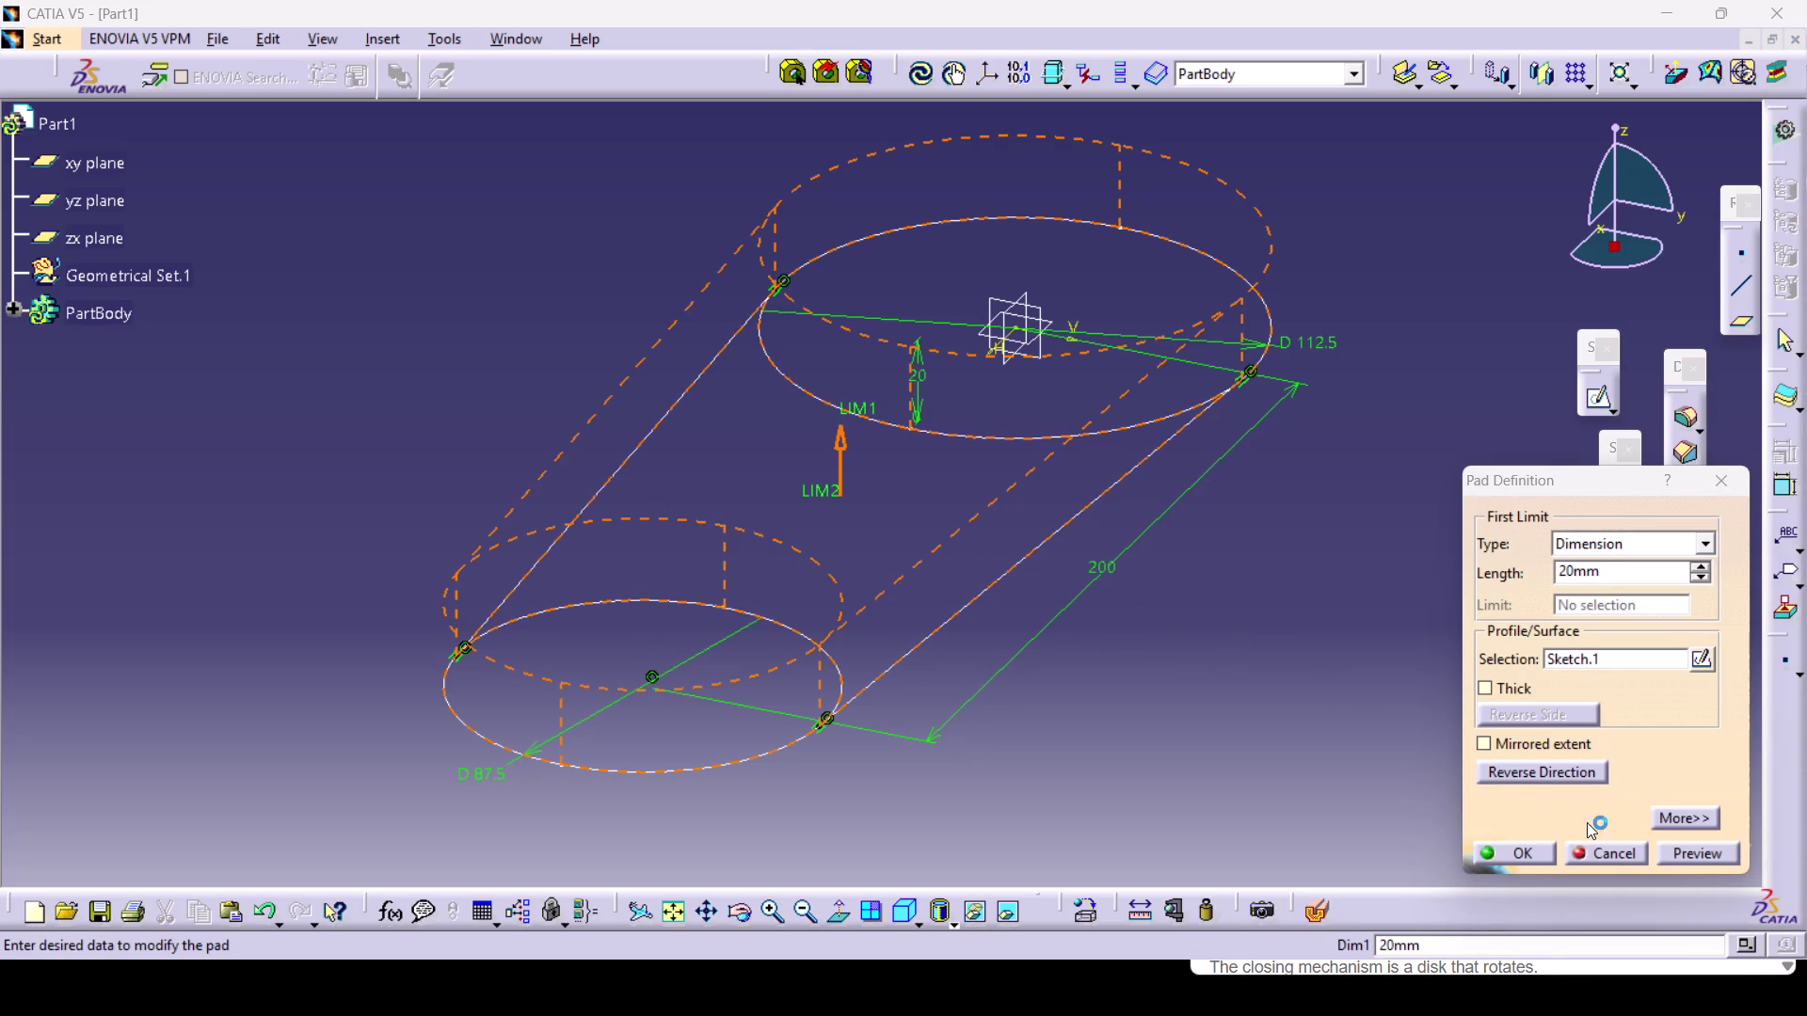
click(1601, 853)
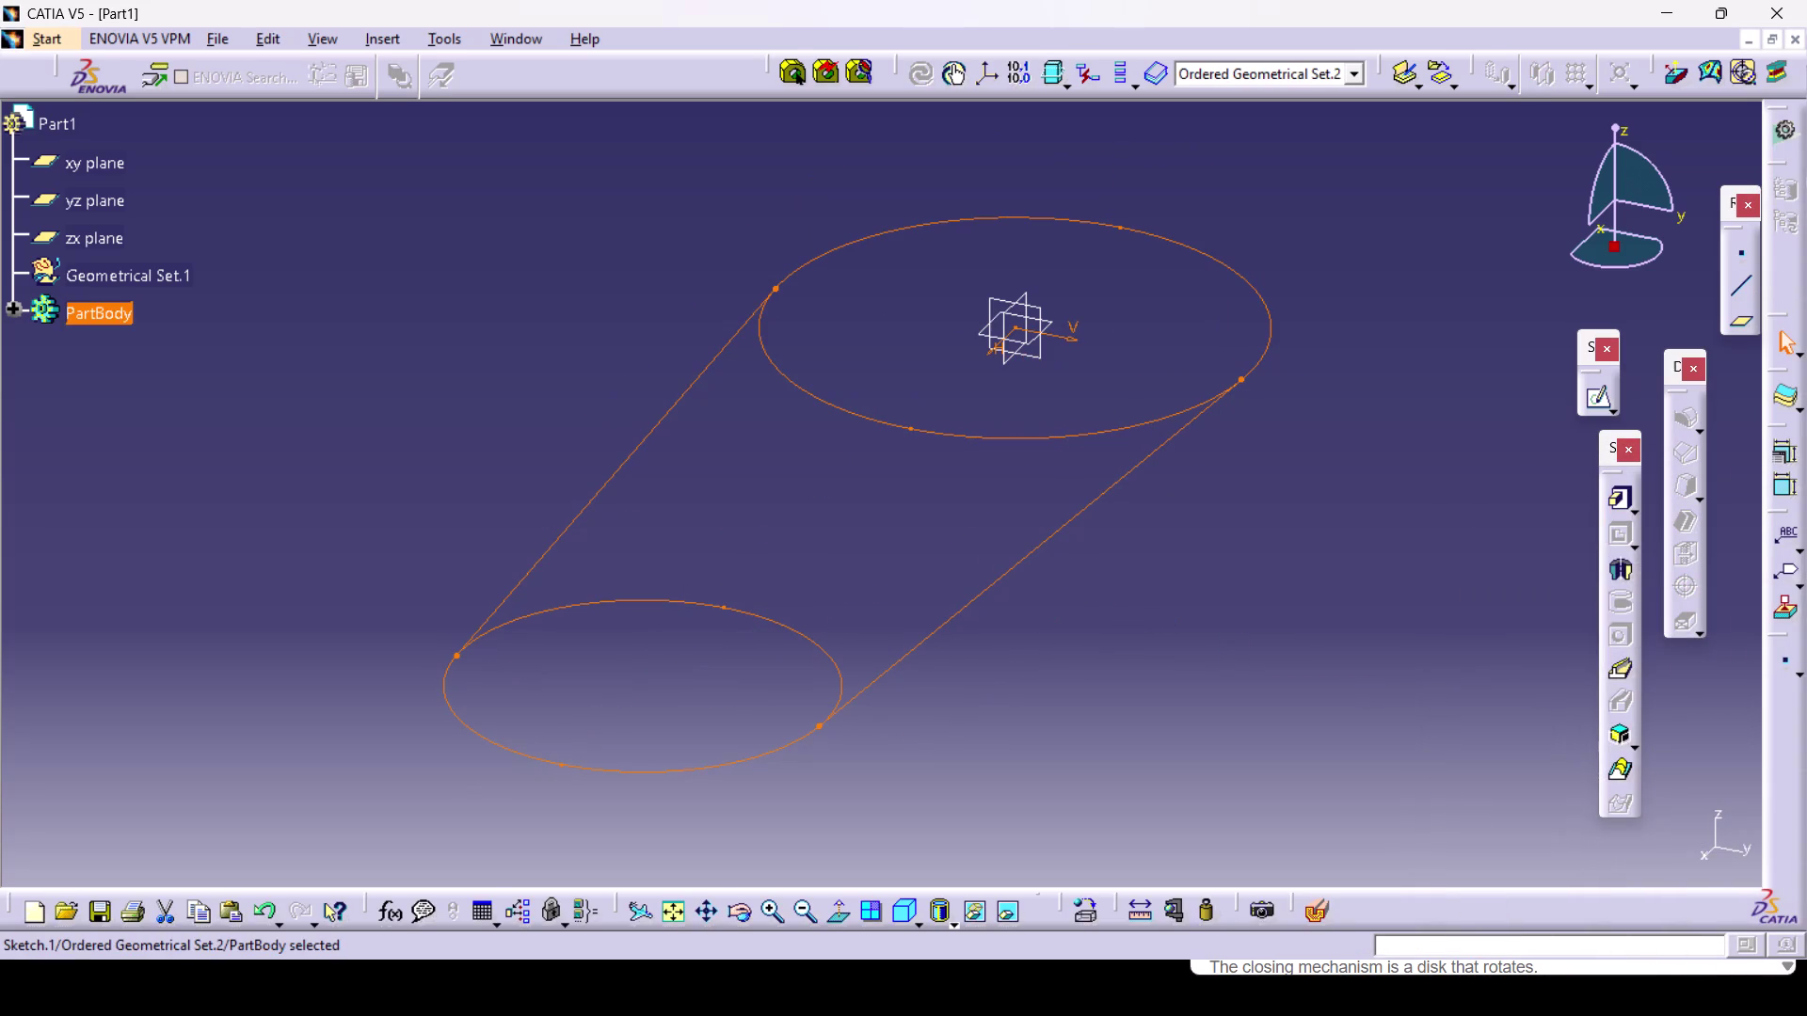
double_click(1023, 556)
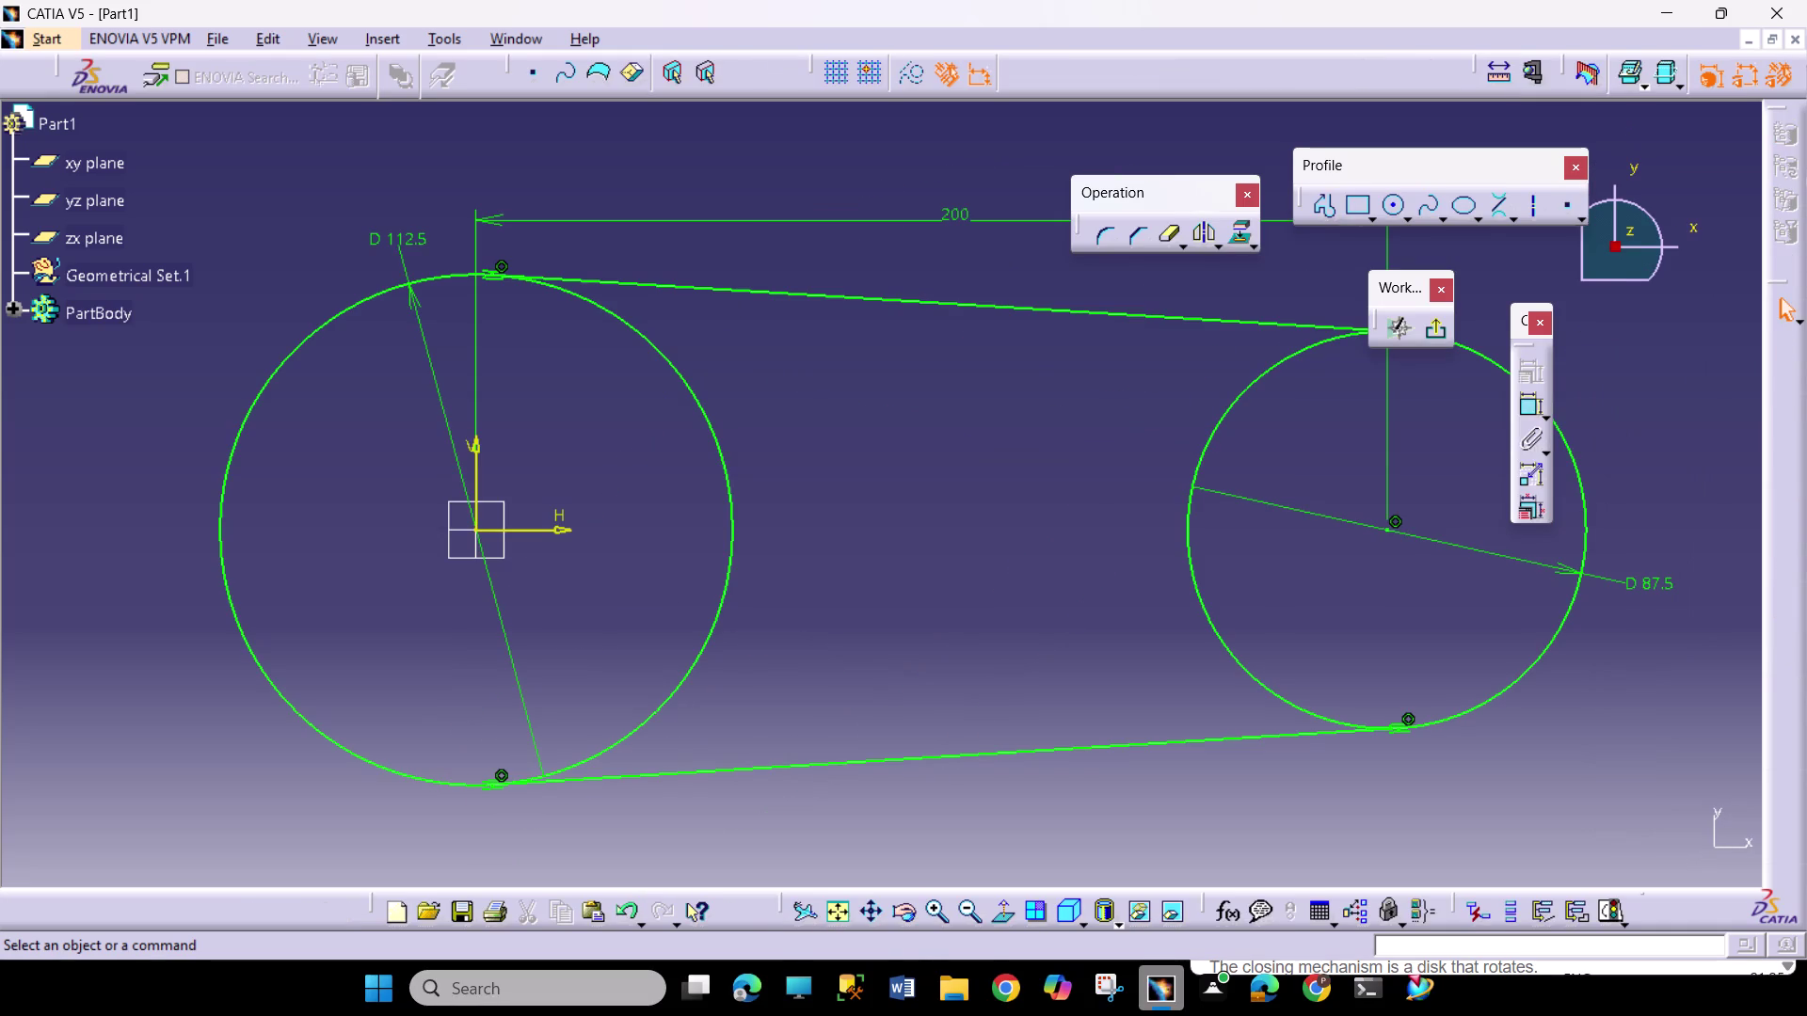
Quick Trim the inner arcs of both circles to leave a closed slot profile.
click(1173, 236)
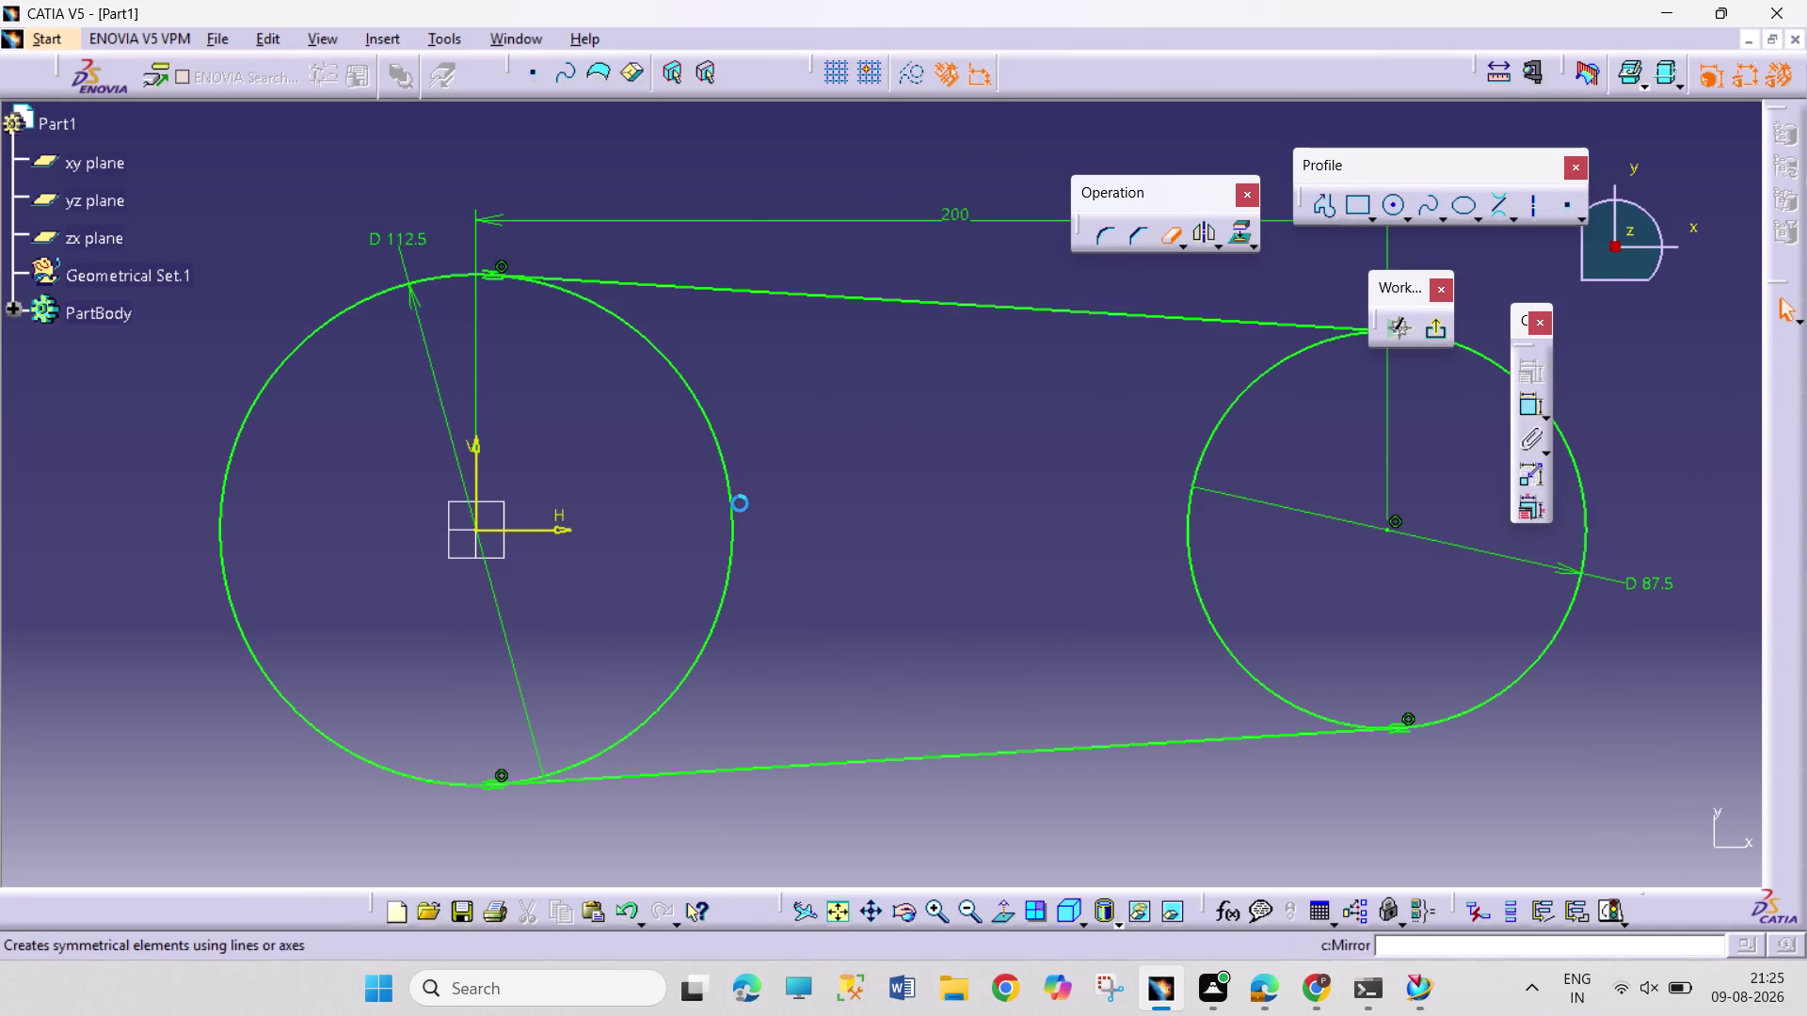
click(737, 522)
click(727, 519)
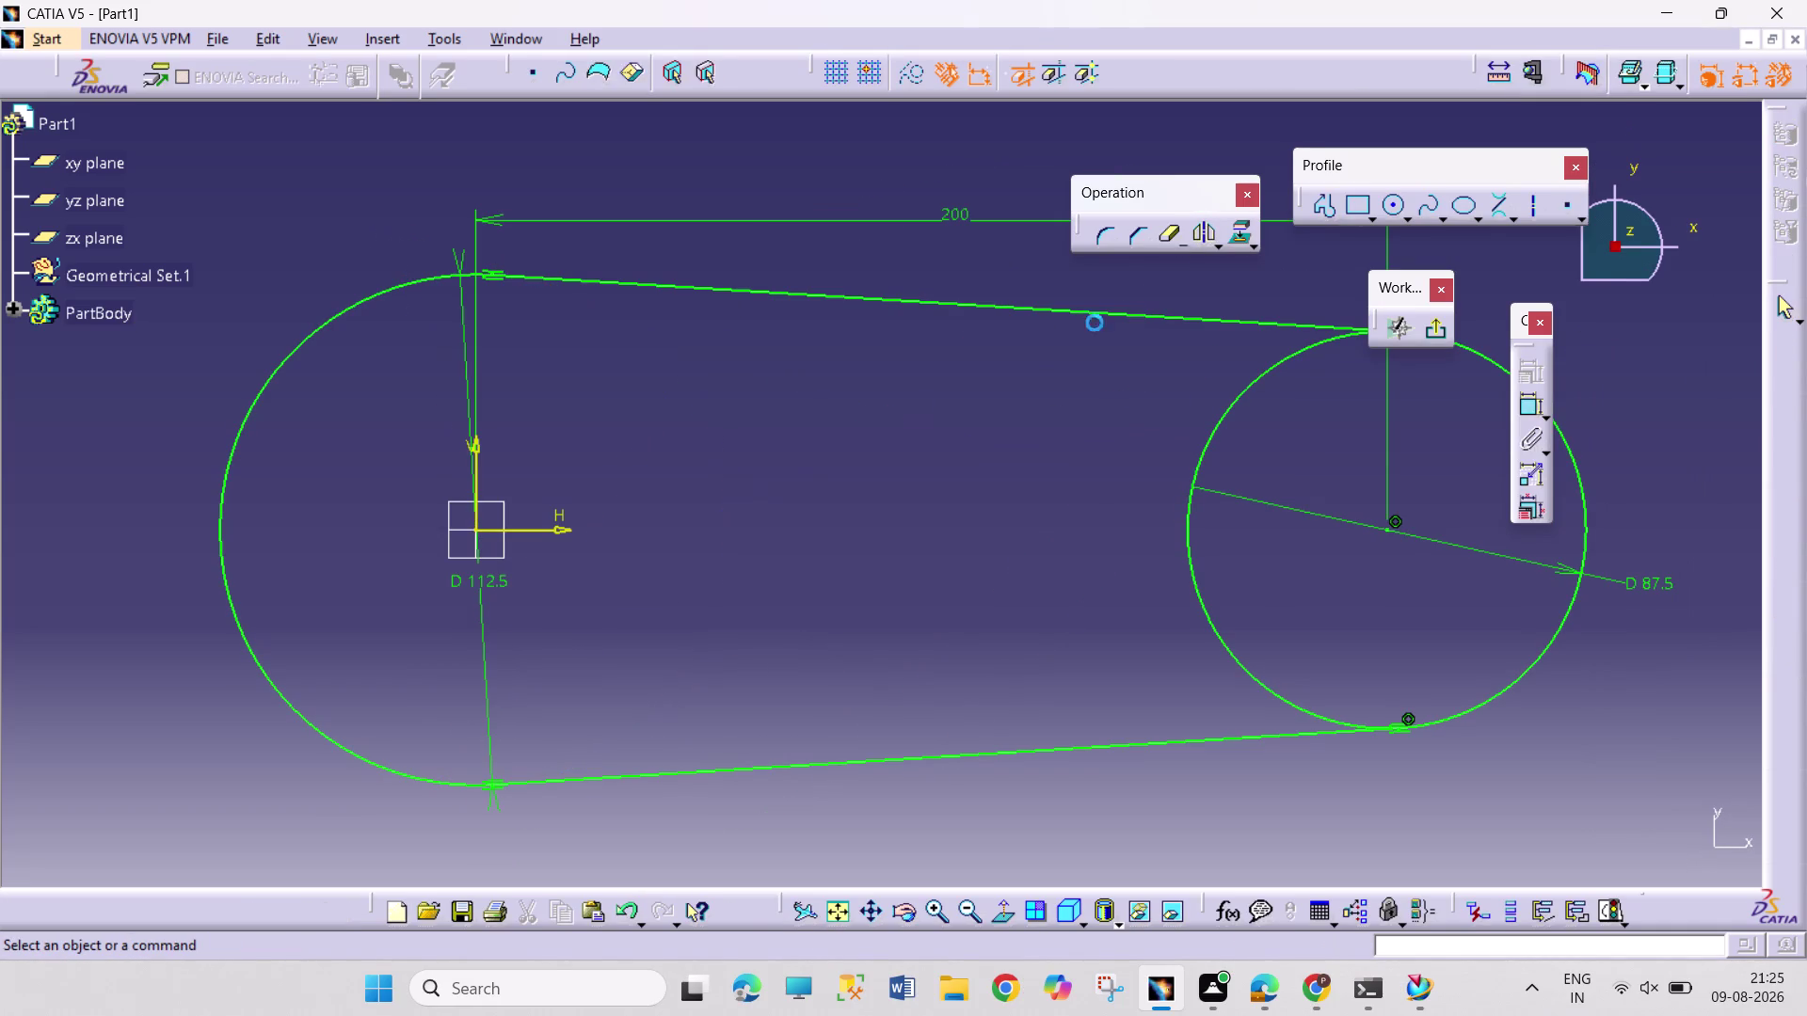
click(1161, 244)
click(1195, 476)
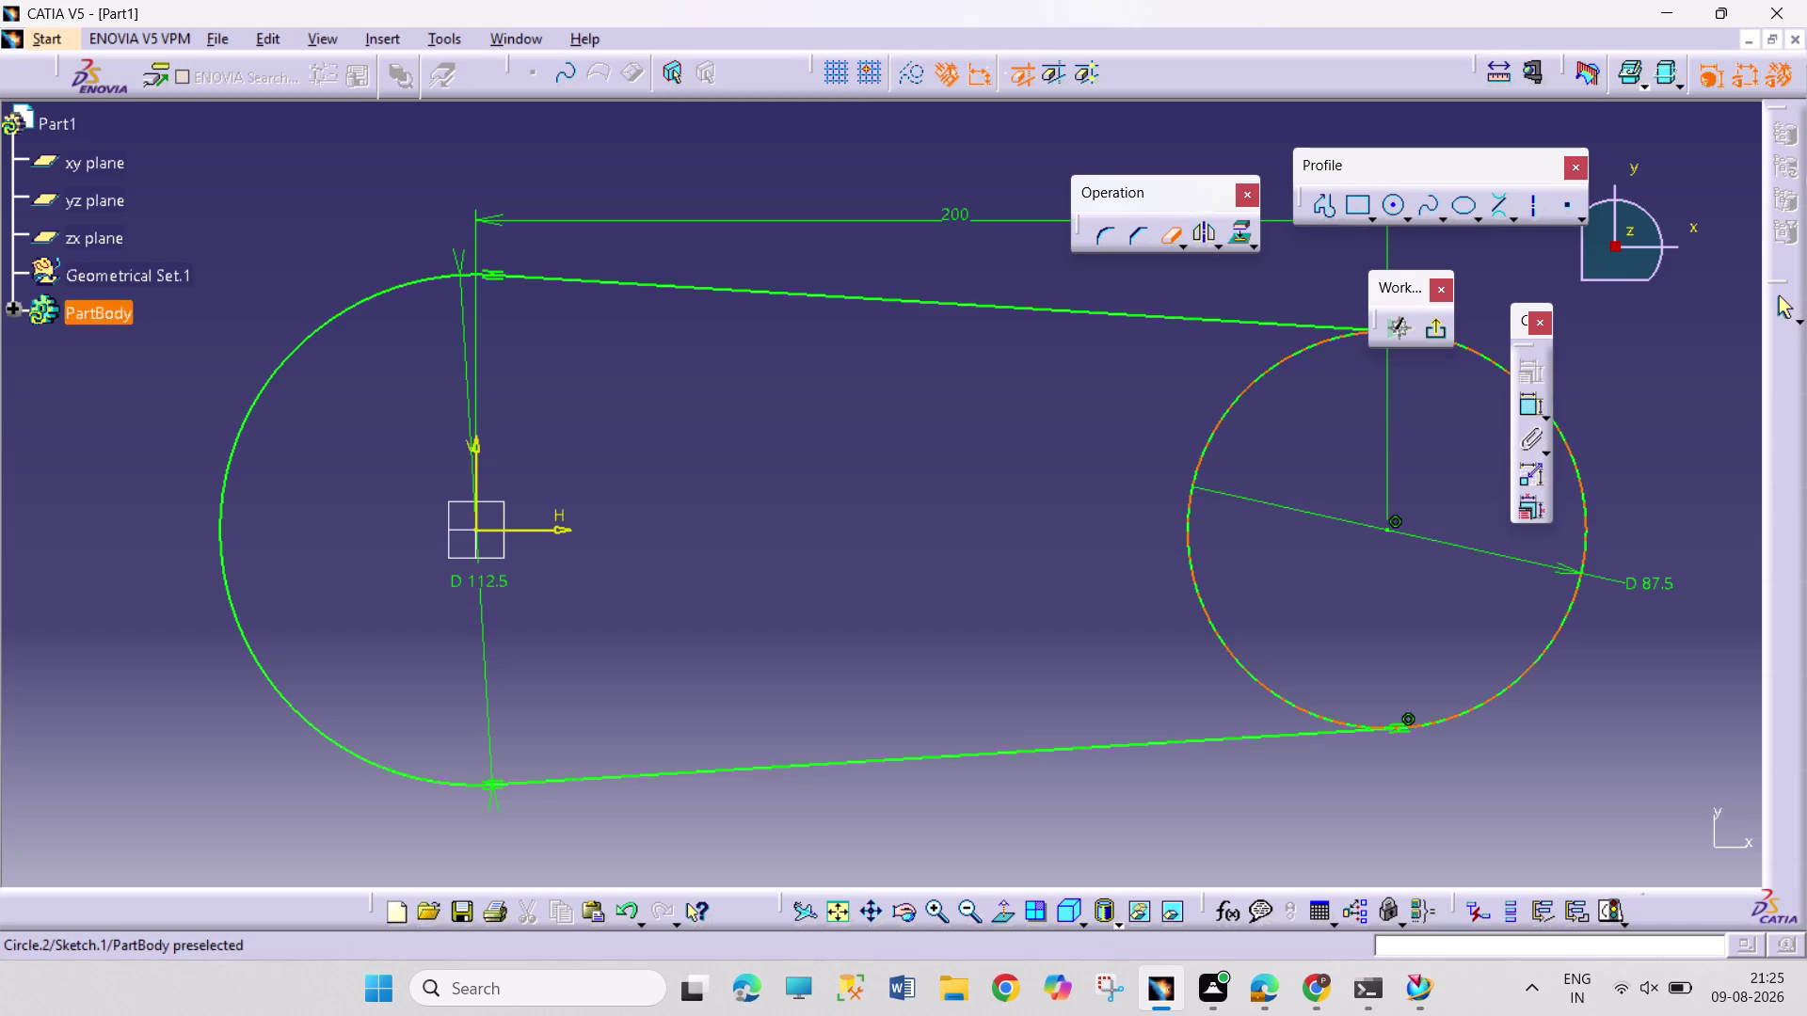
click(1450, 339)
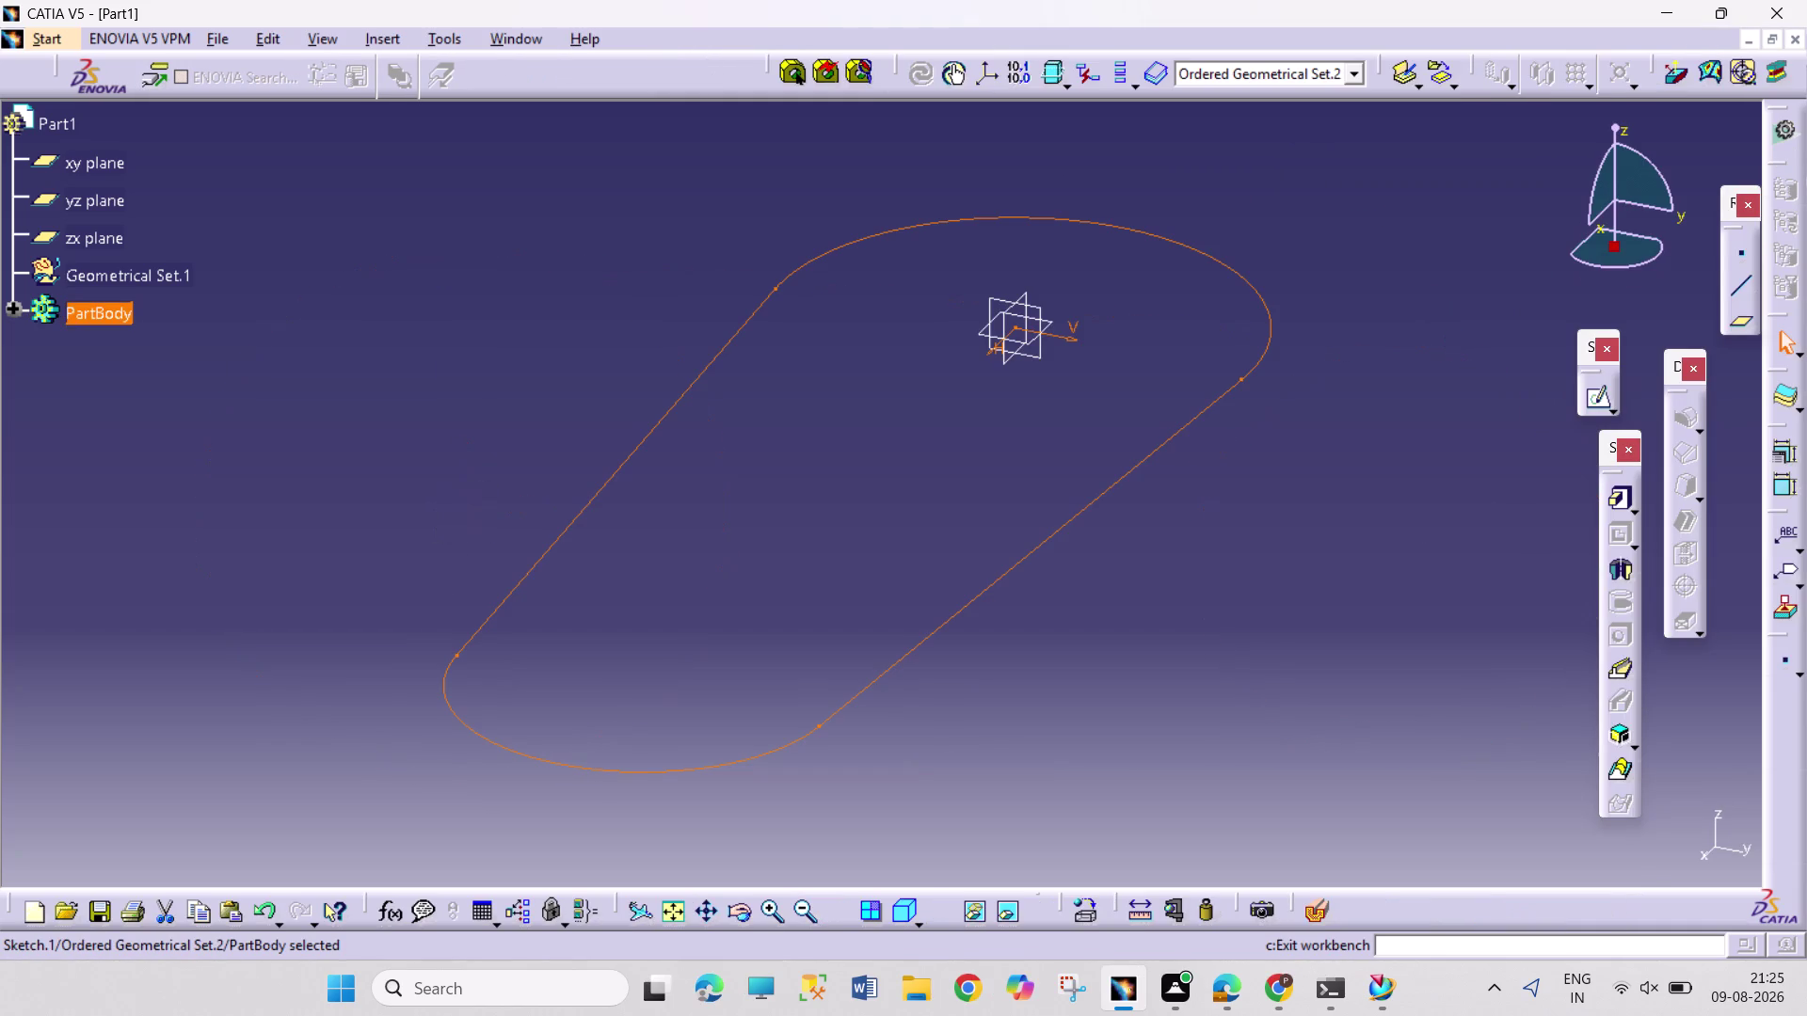
Pad the slot profile with mirrored extent and a 12.5 mm length.
click(1607, 500)
click(1062, 544)
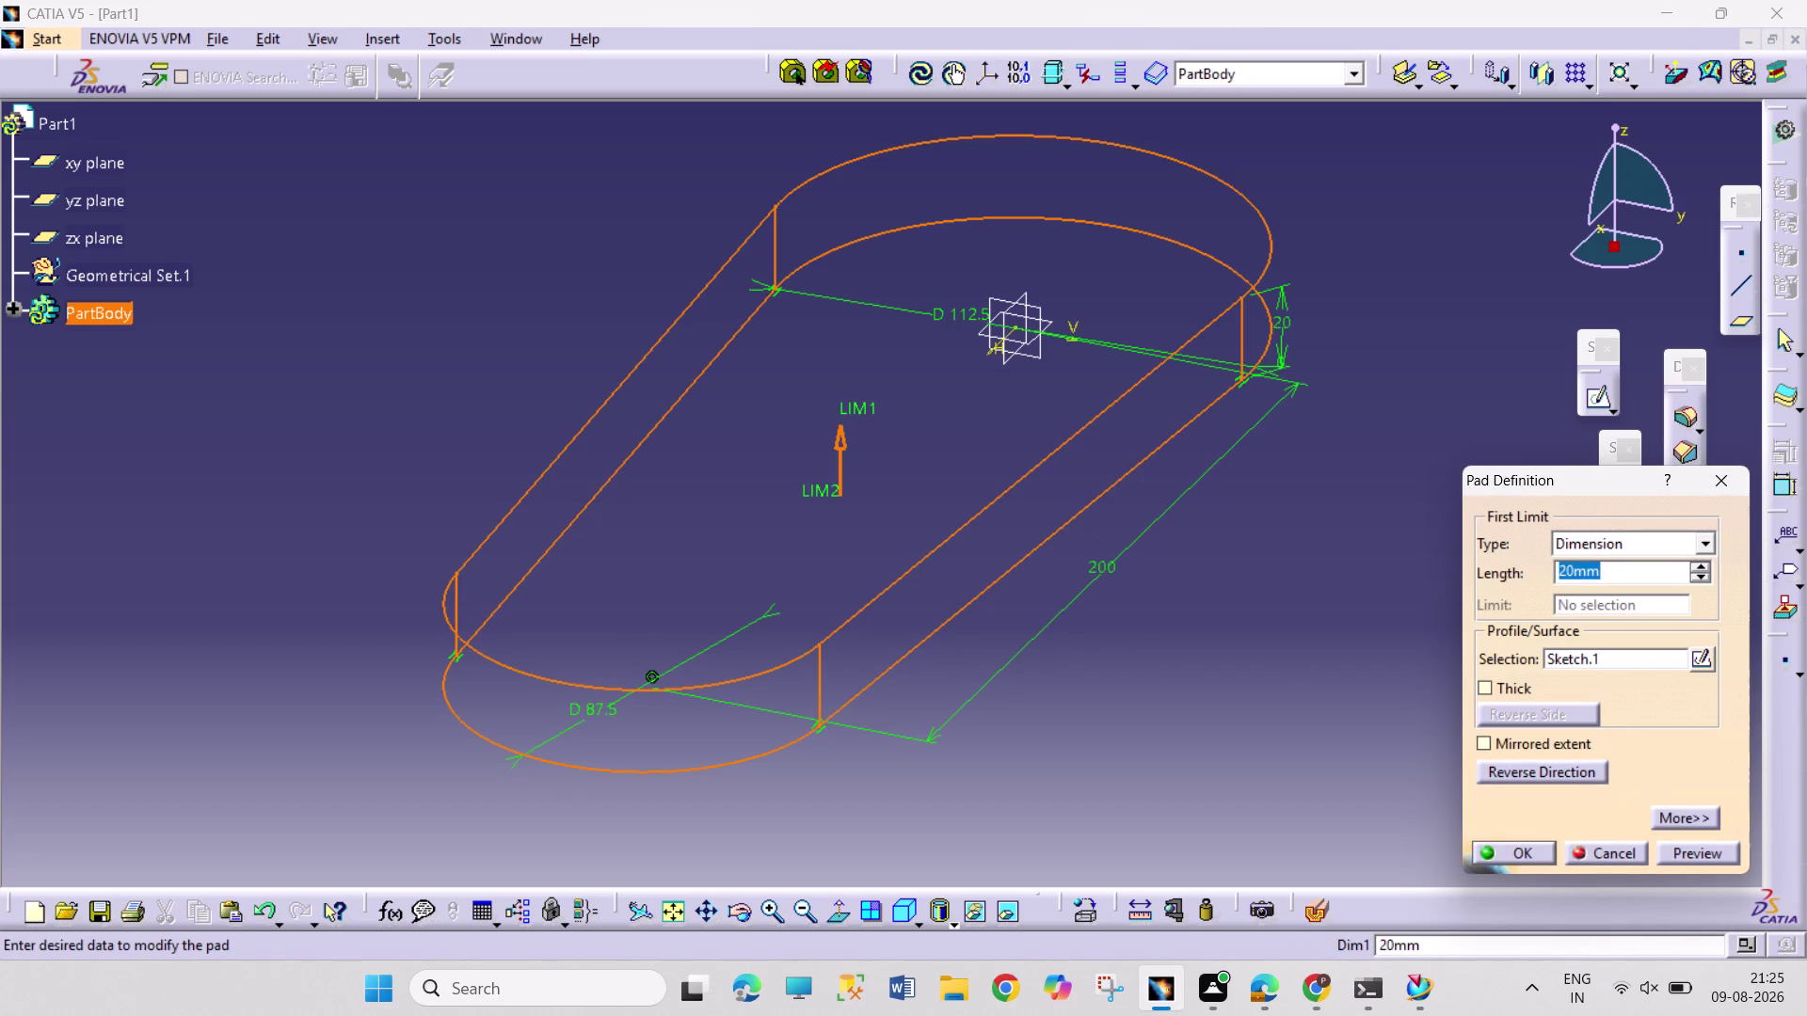
click(1496, 751)
drag(1574, 575, 1543, 559)
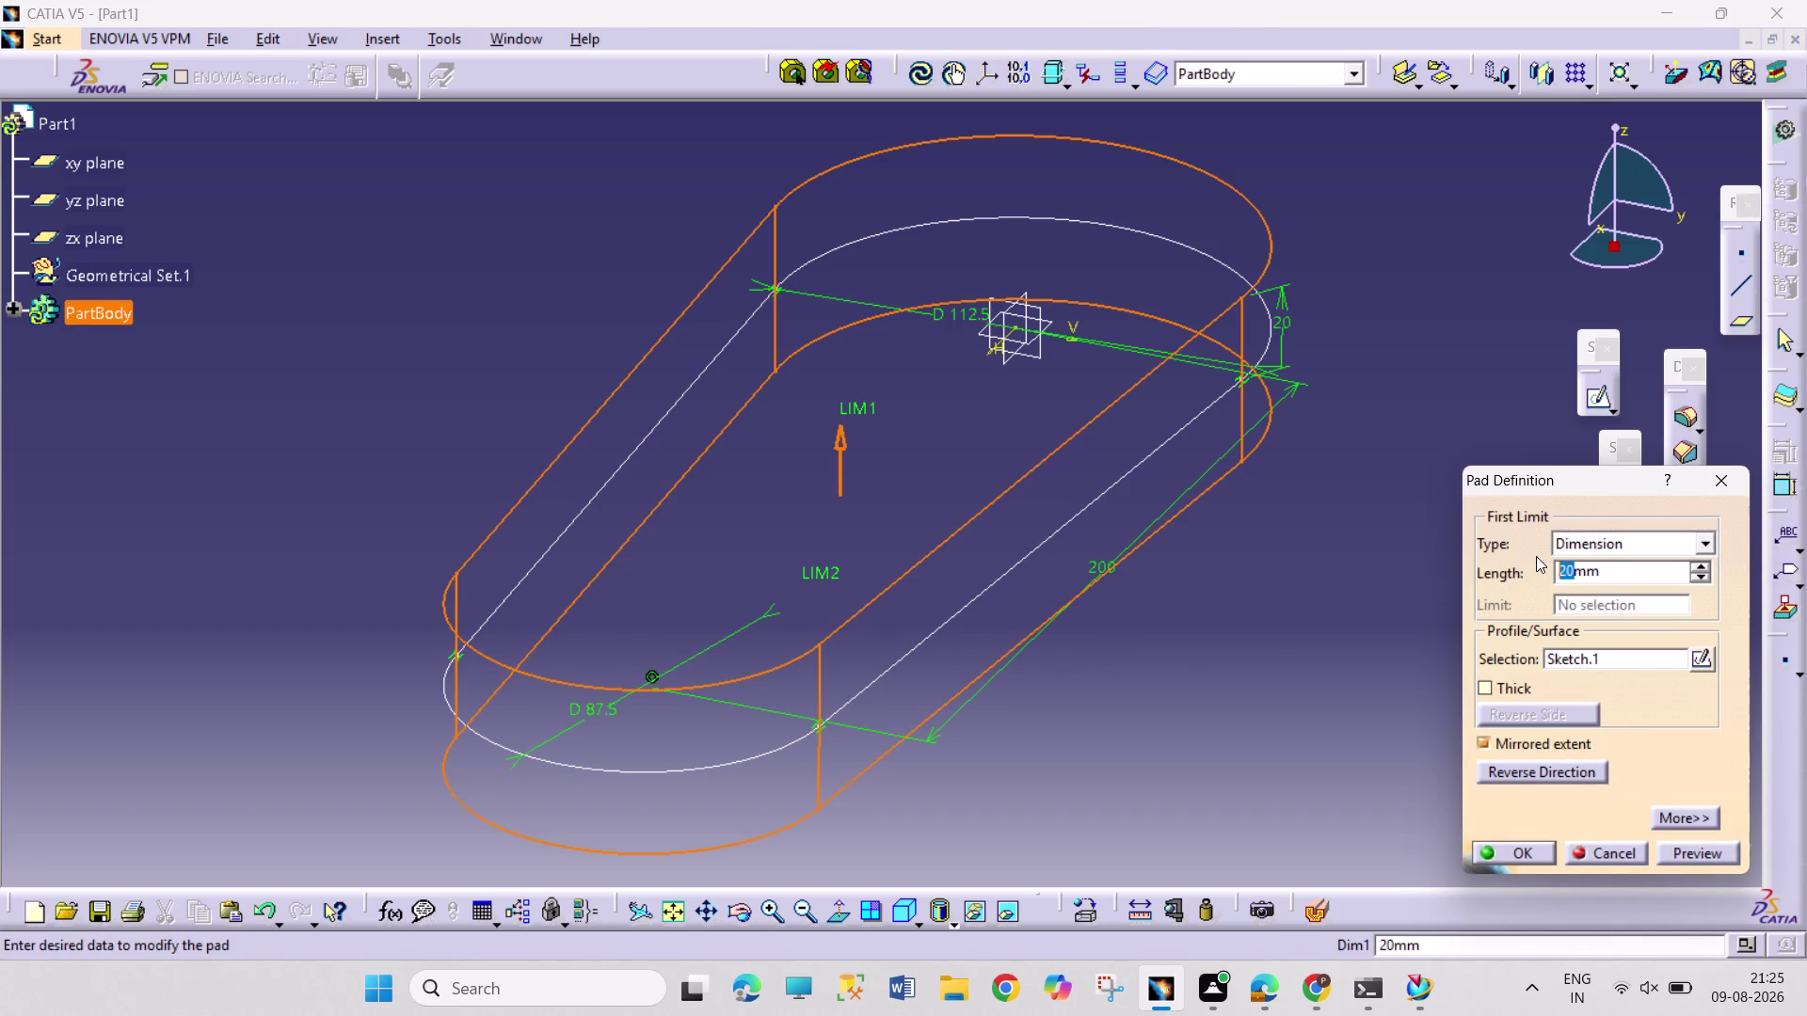
text(12.5)
key(Return)
click(1450, 585)
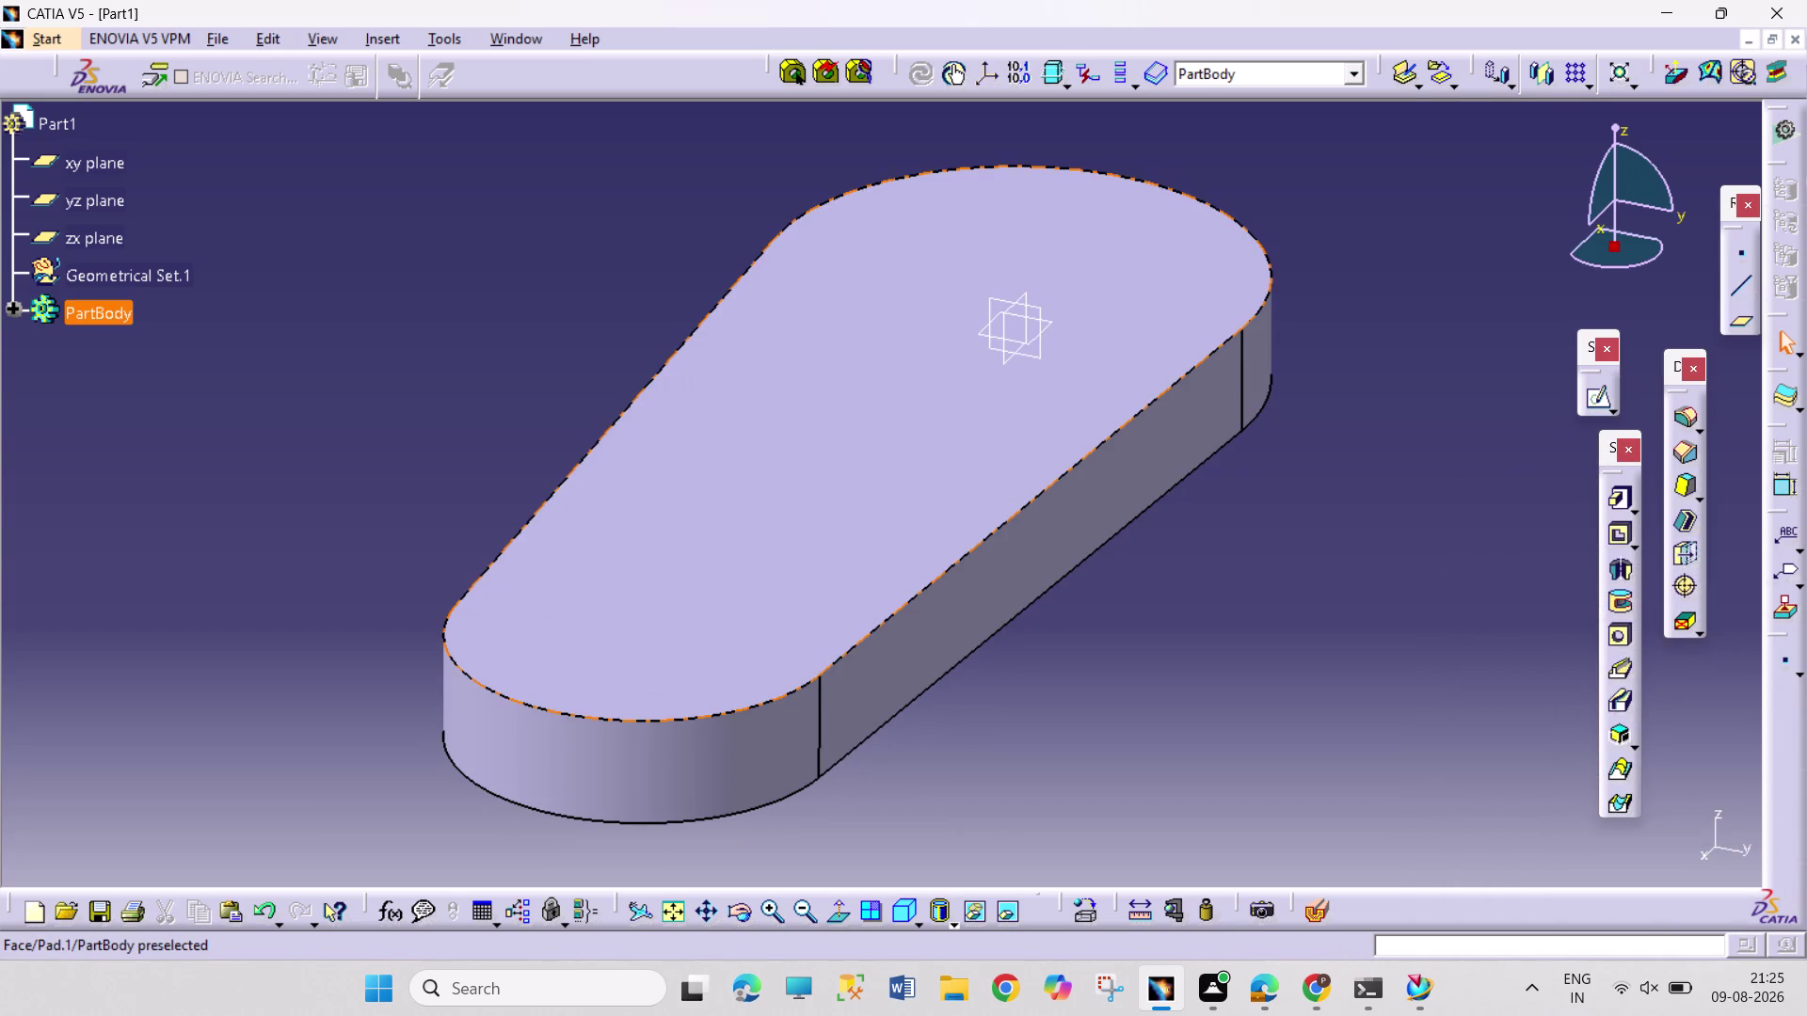
click(1048, 323)
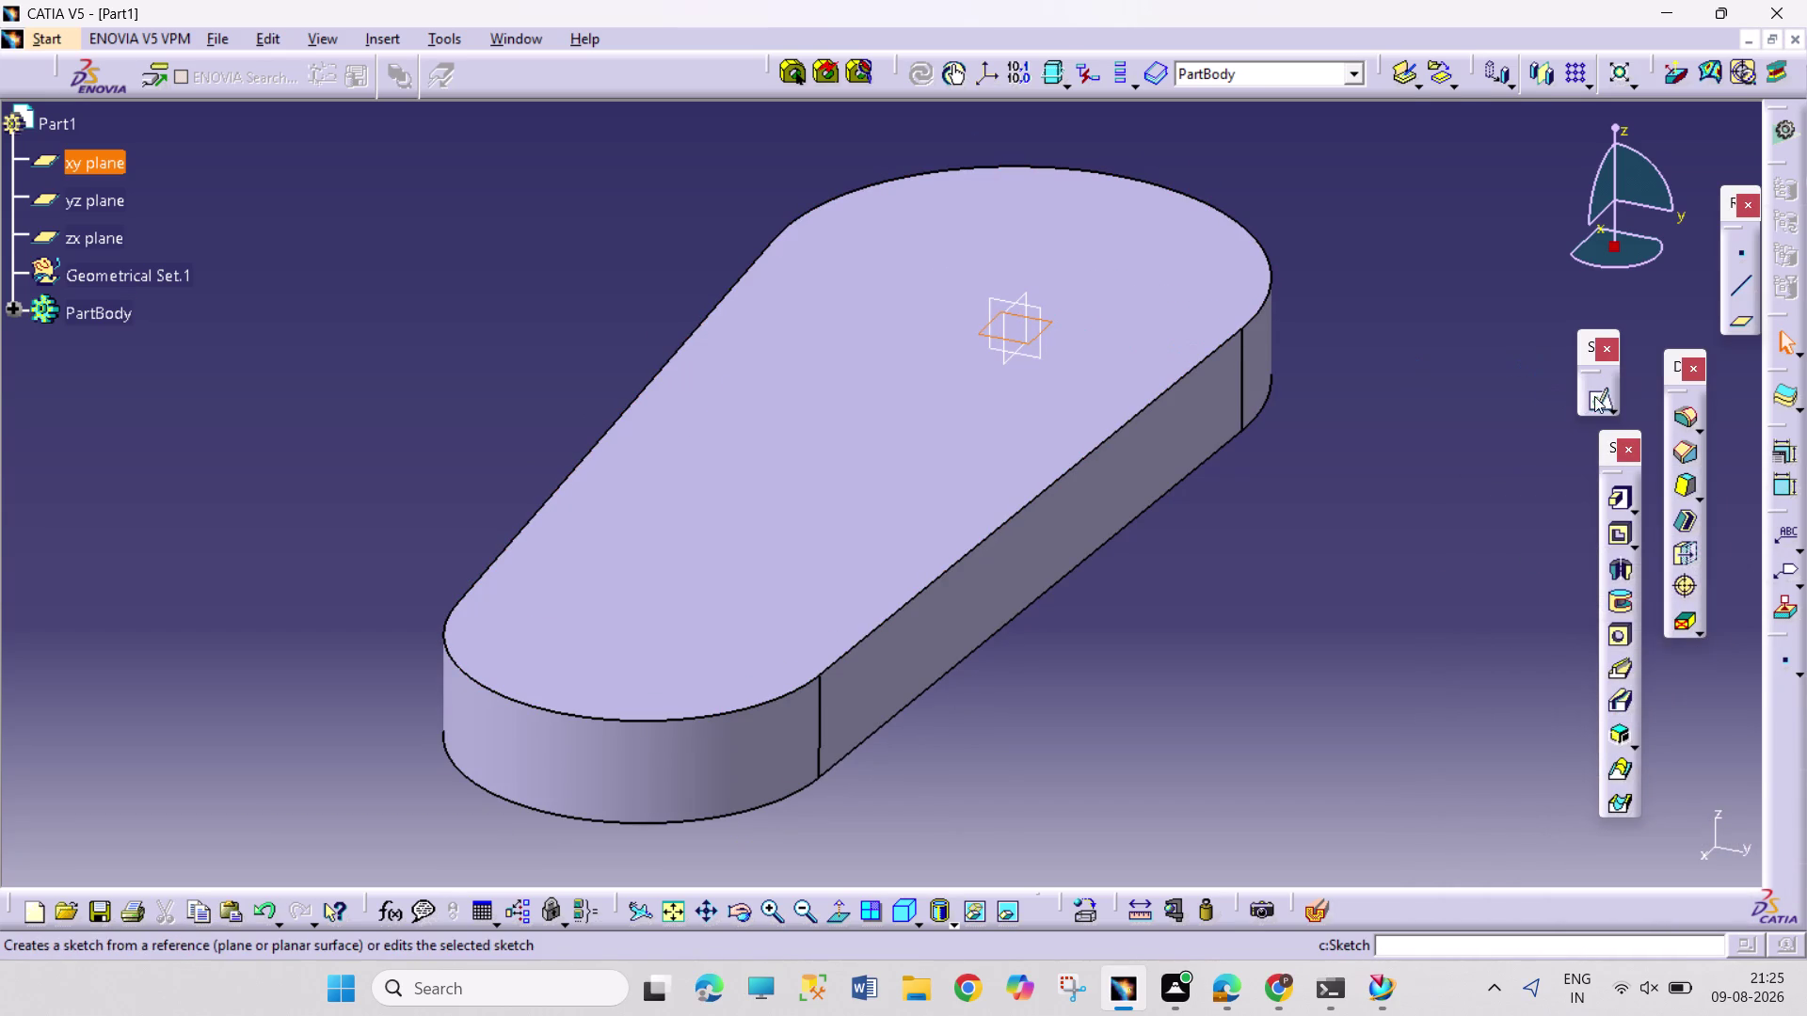
Sketch on the xy plane a circle centred at the origin and dimension its diameter.
click(1598, 392)
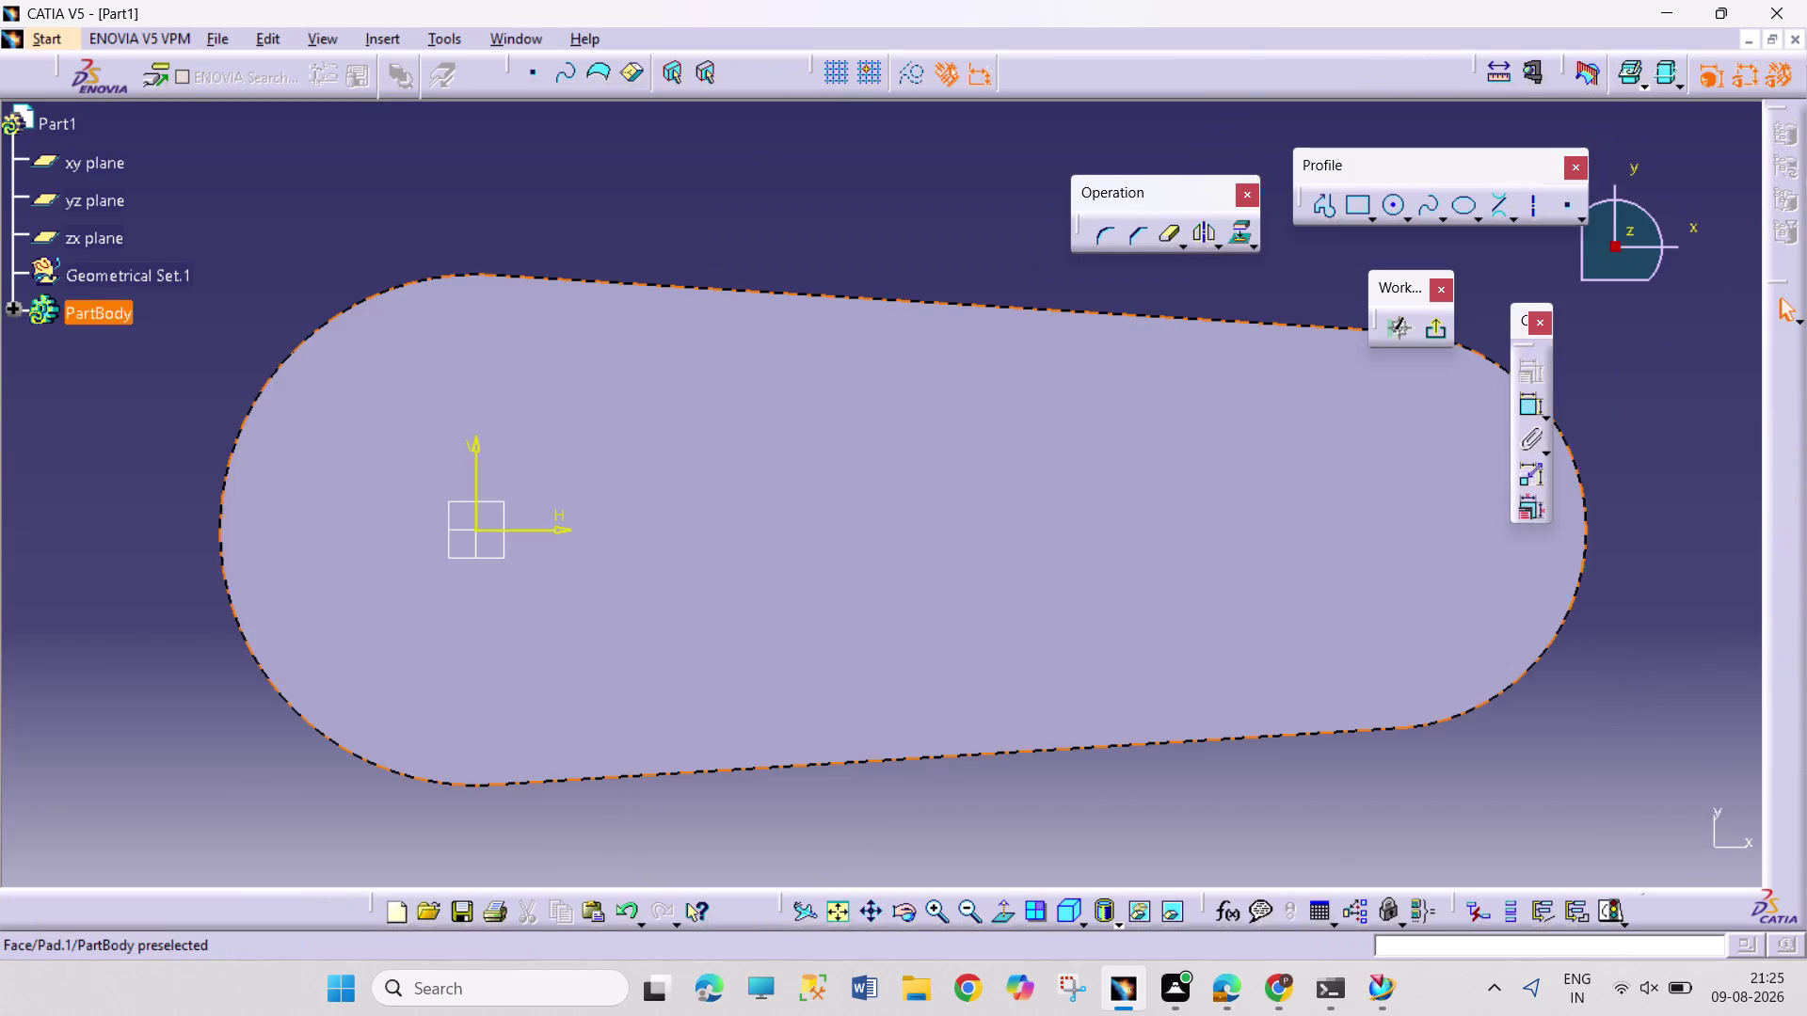
click(1392, 207)
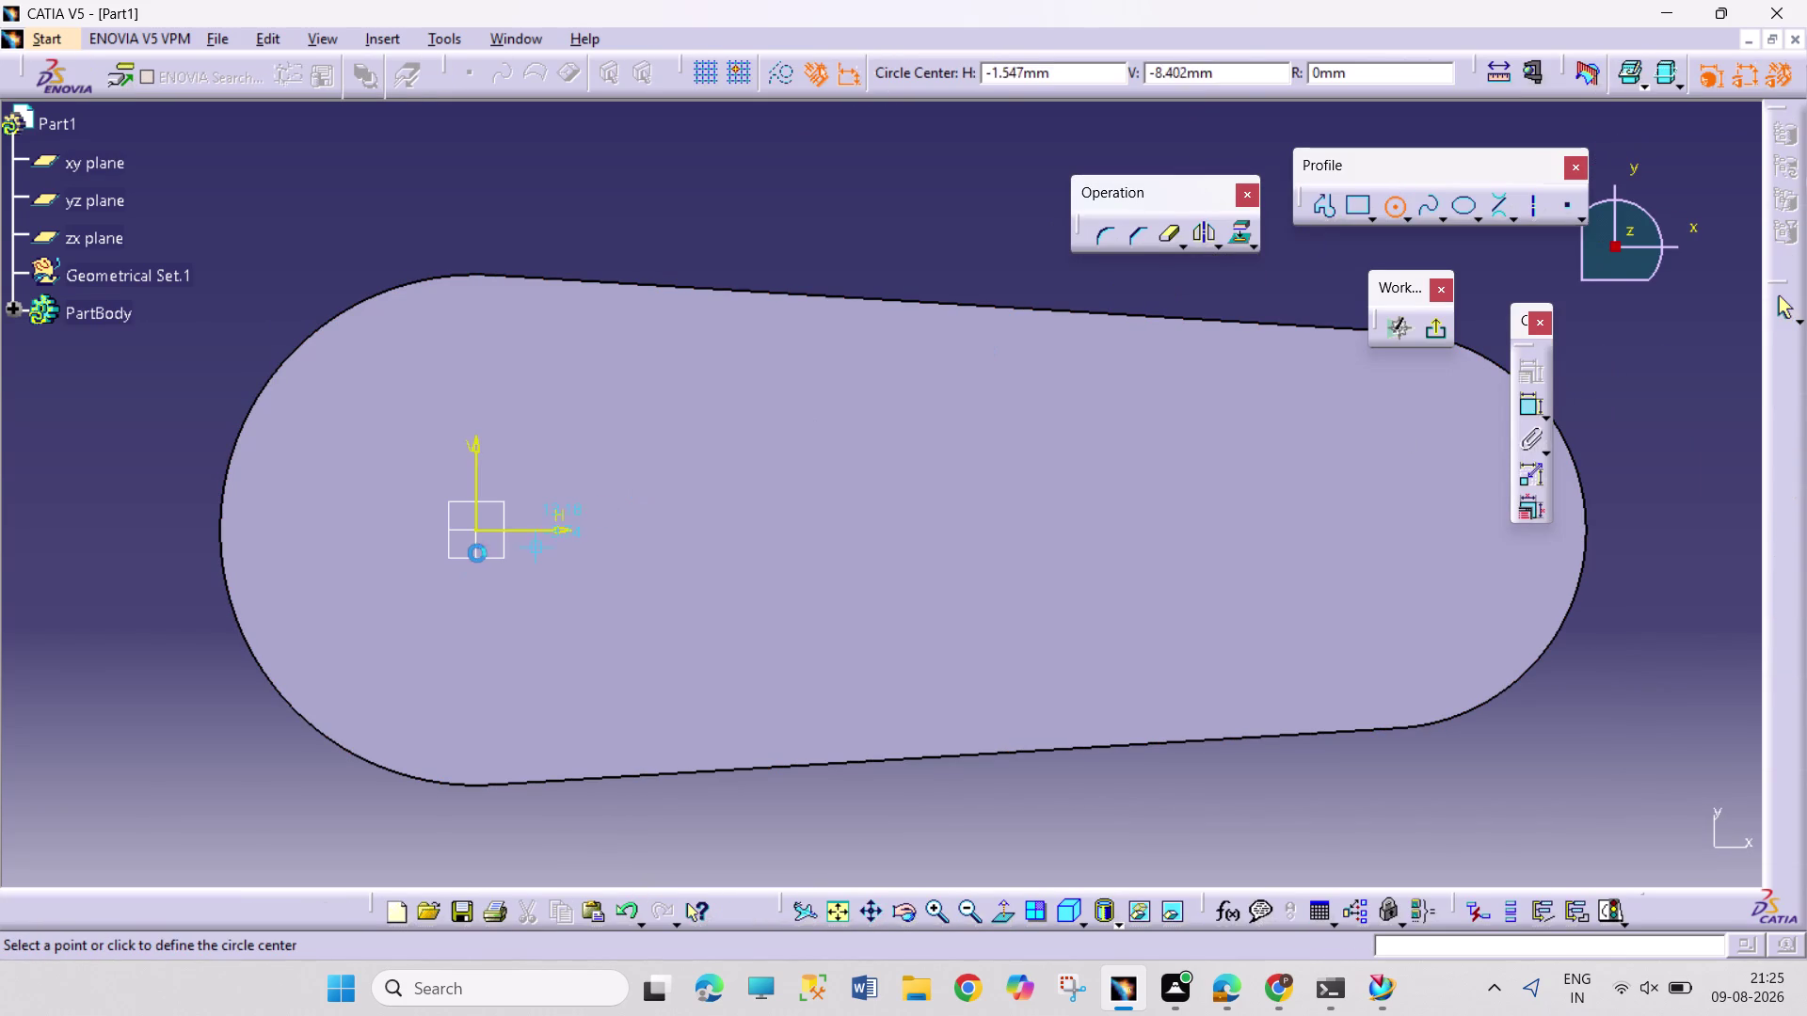
click(480, 530)
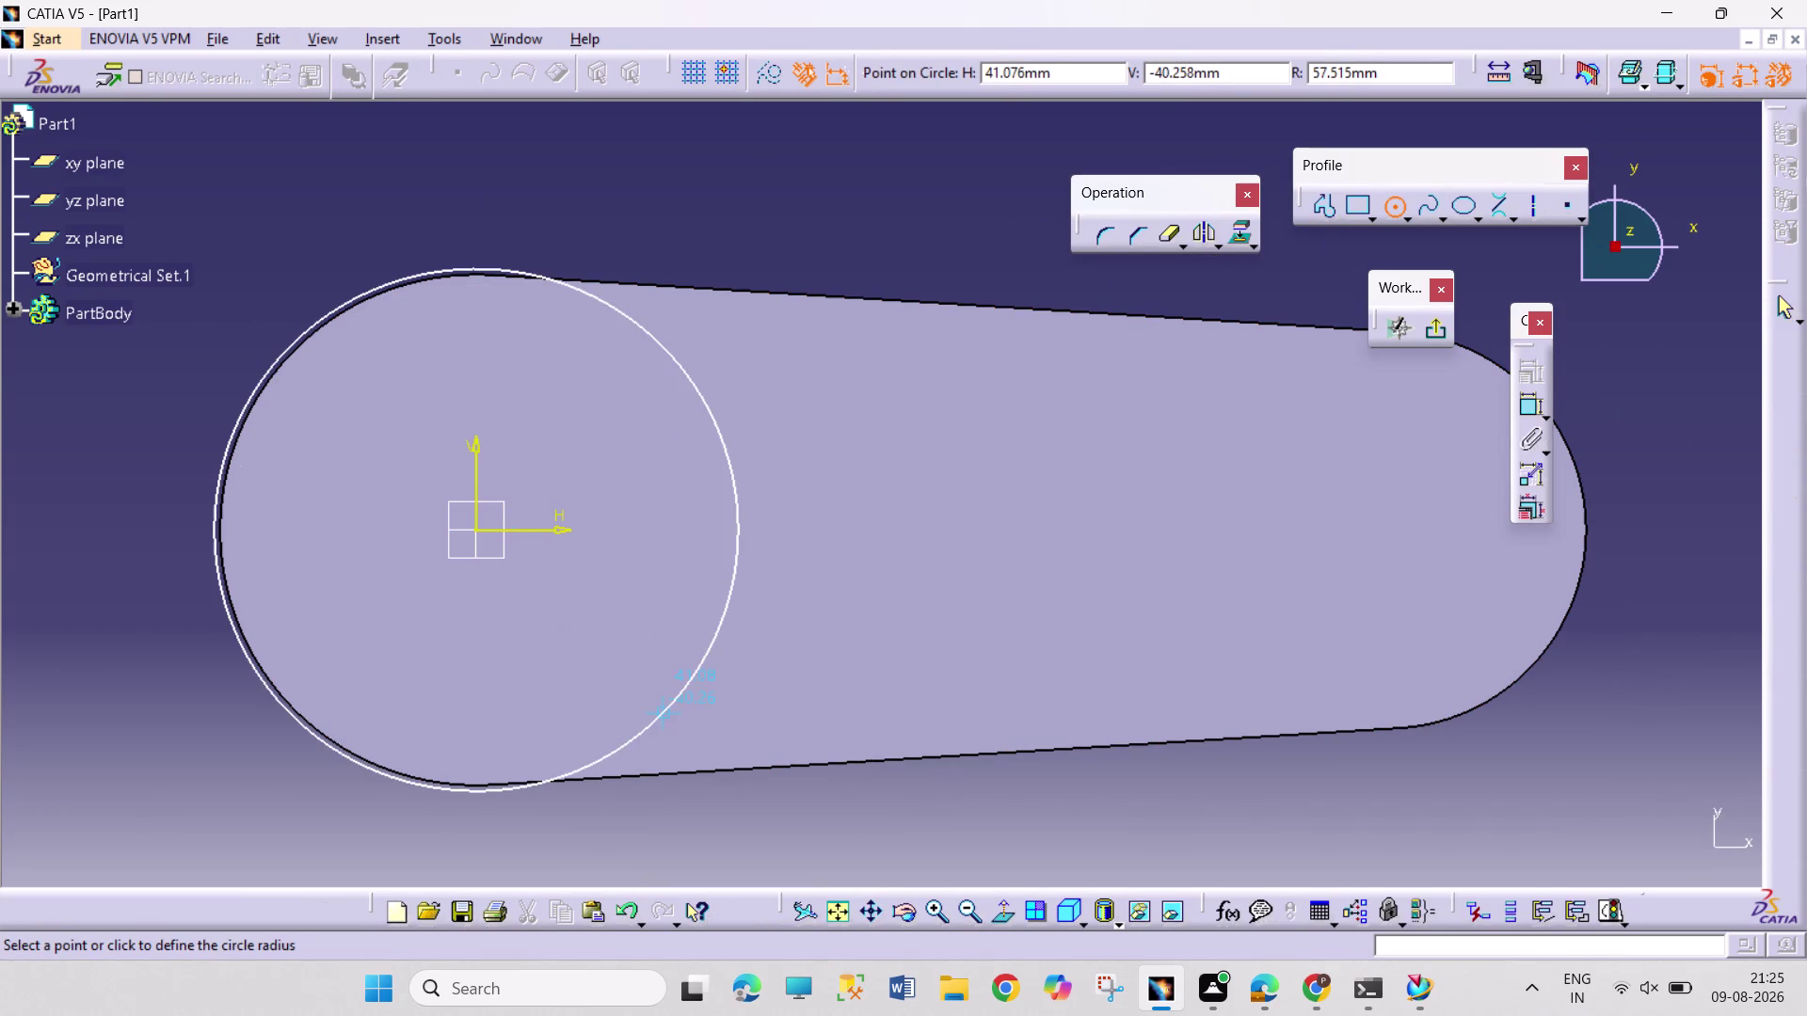
click(546, 667)
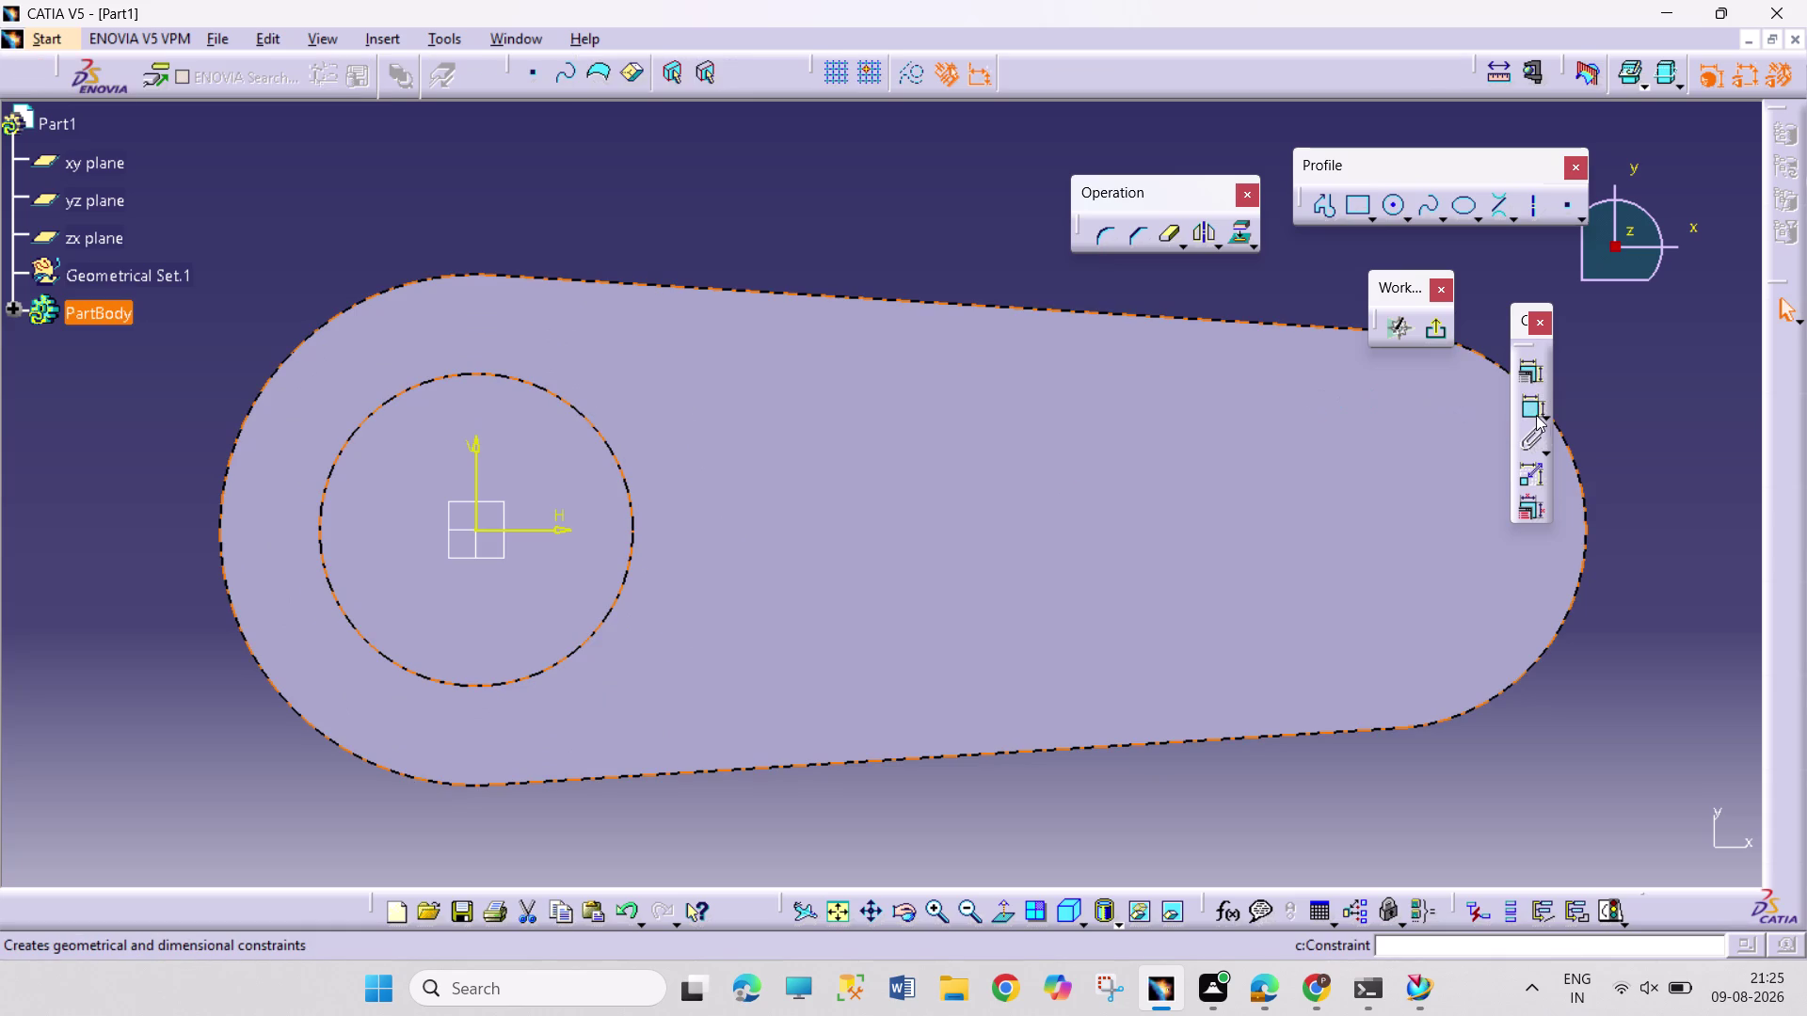
click(1534, 411)
click(636, 196)
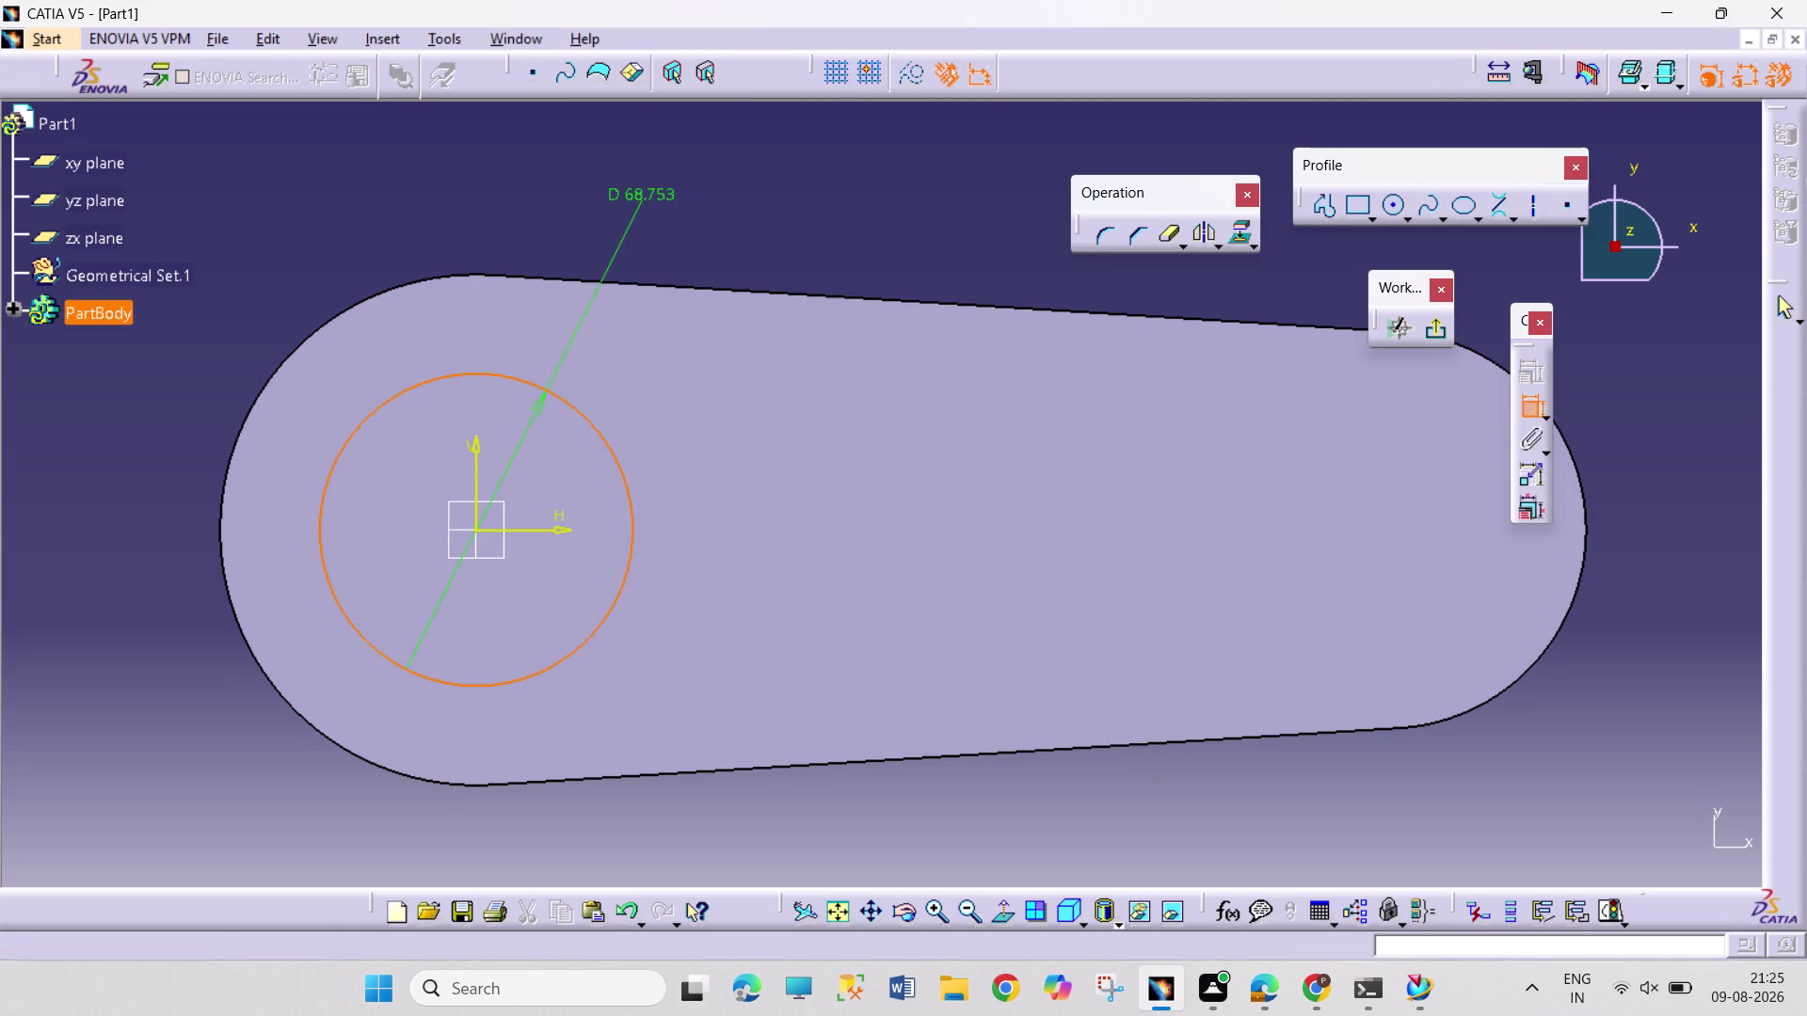
double_click(655, 189)
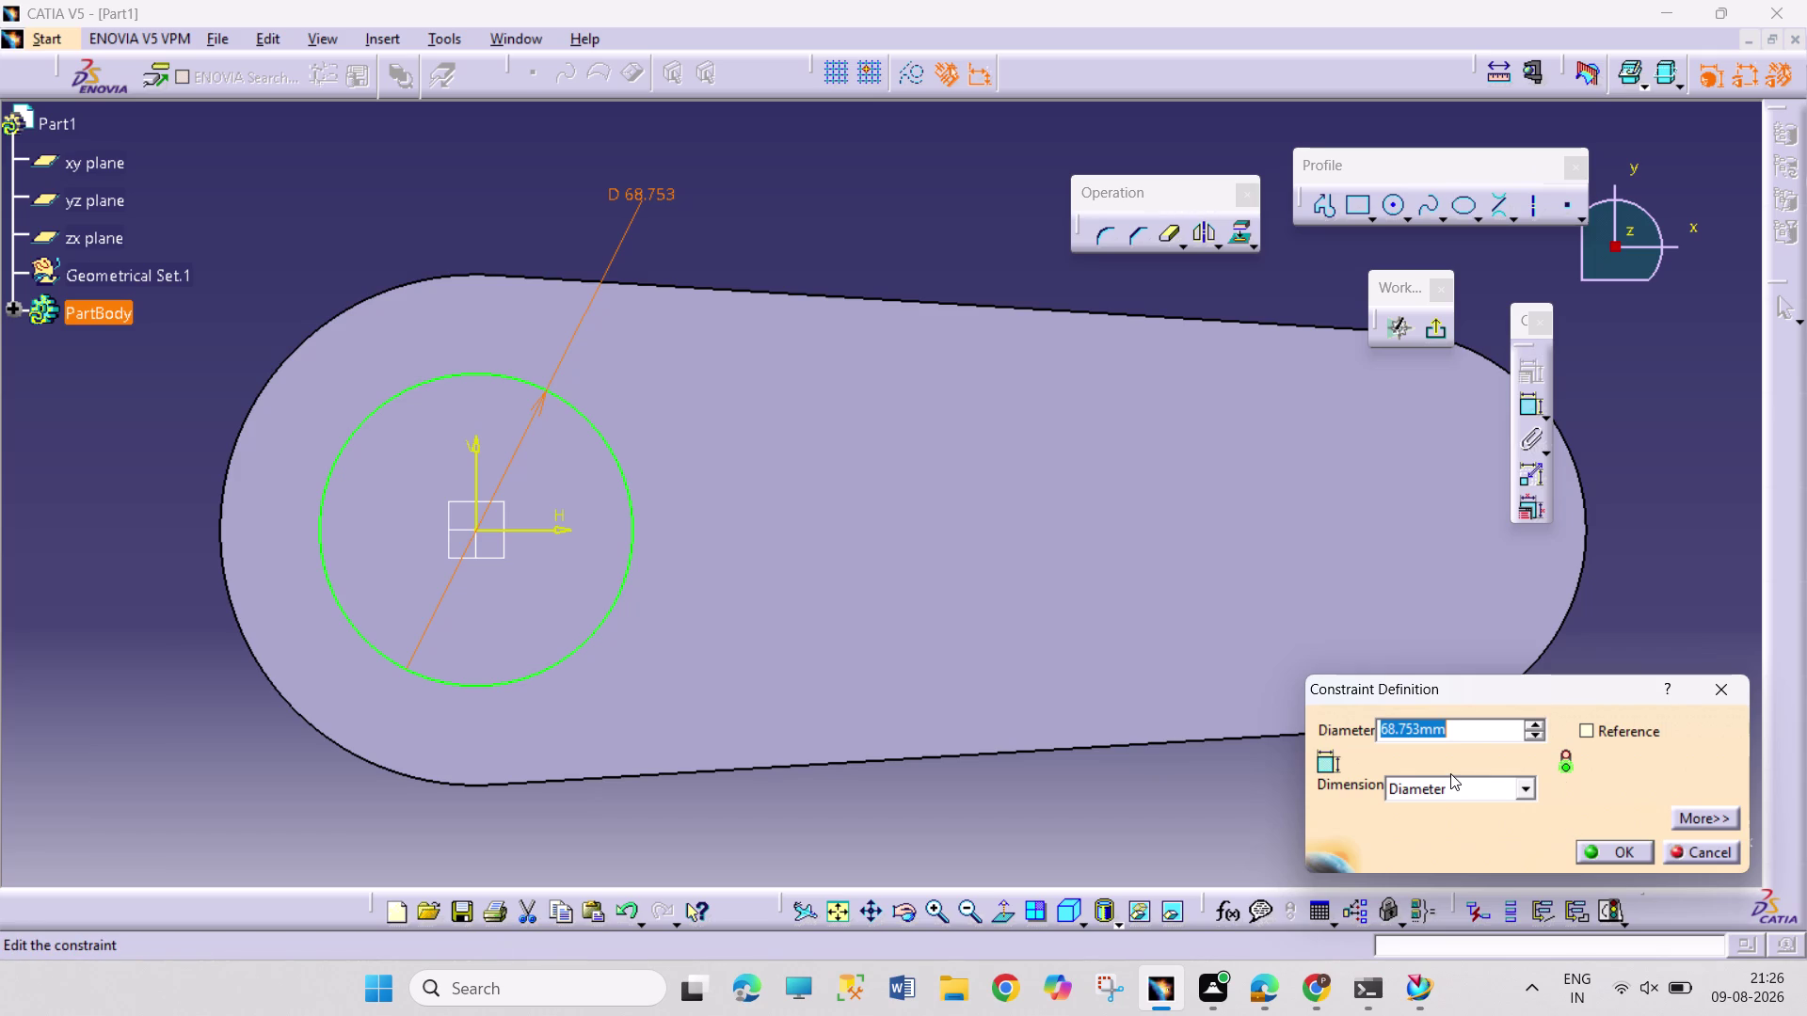
Set the circle's diameter to 112.5 mm and exit the sketch.
text(112.)
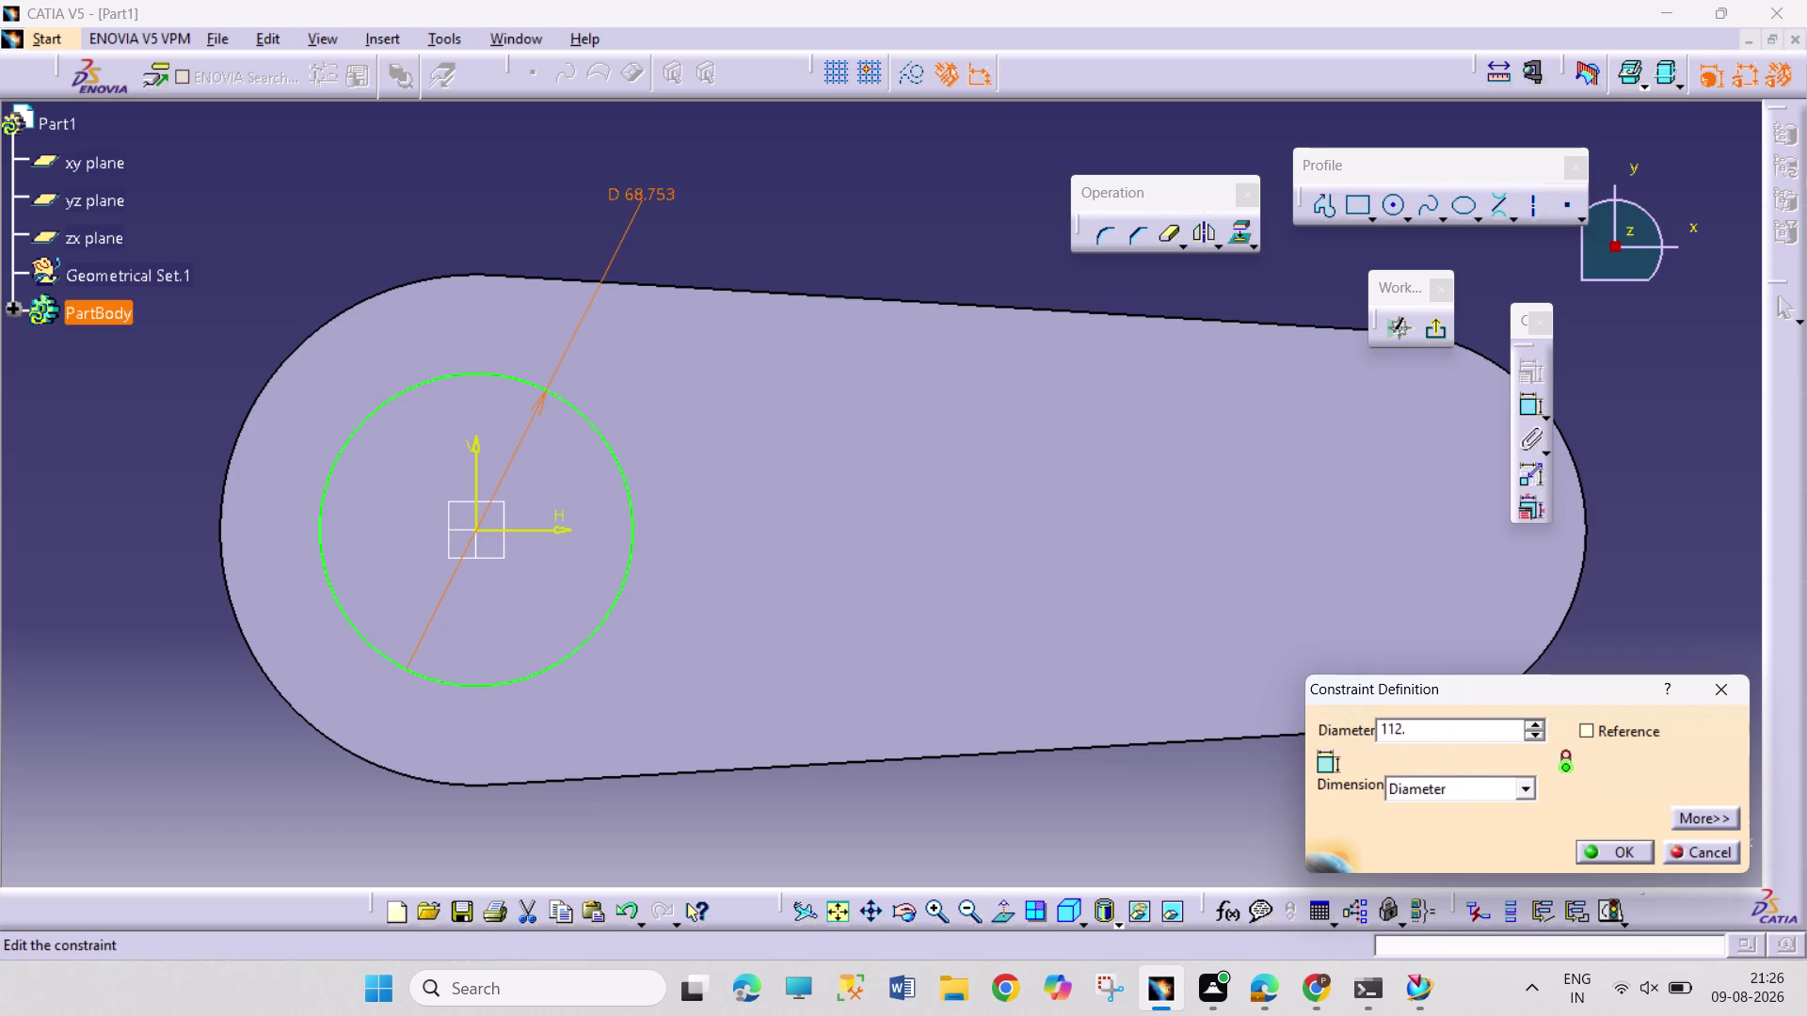
text(50)
key(Return)
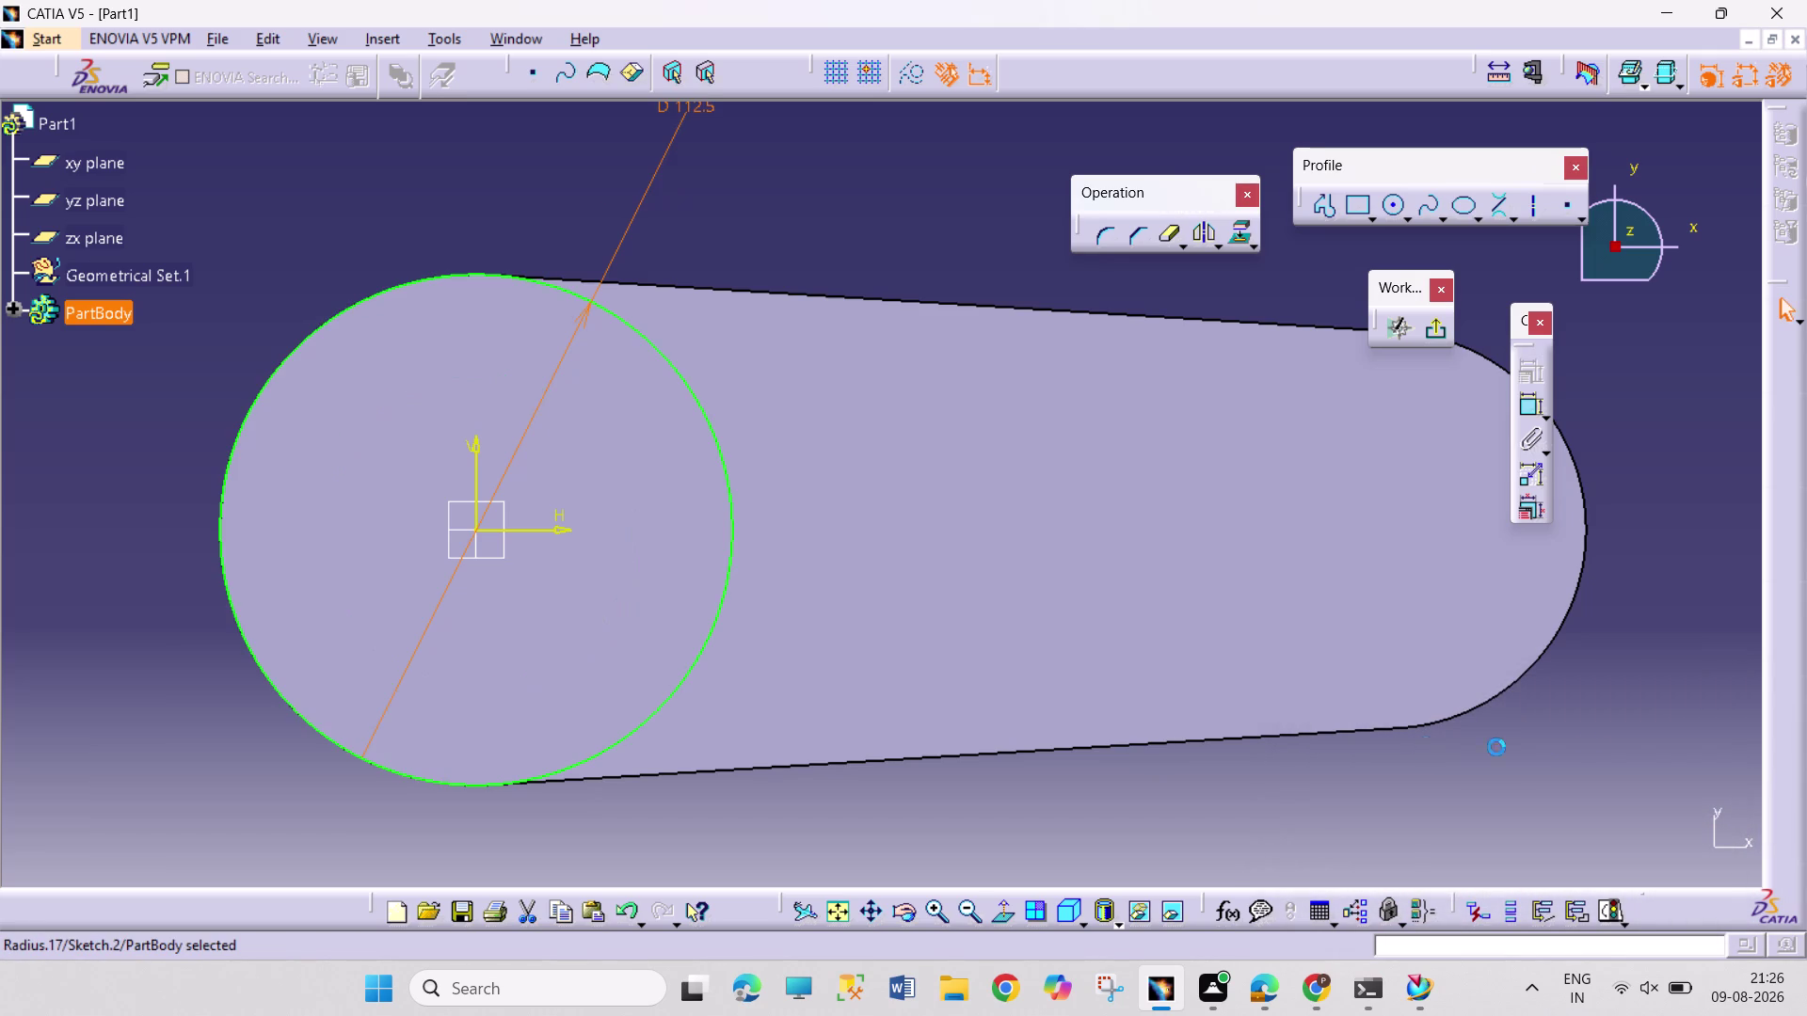
click(1432, 331)
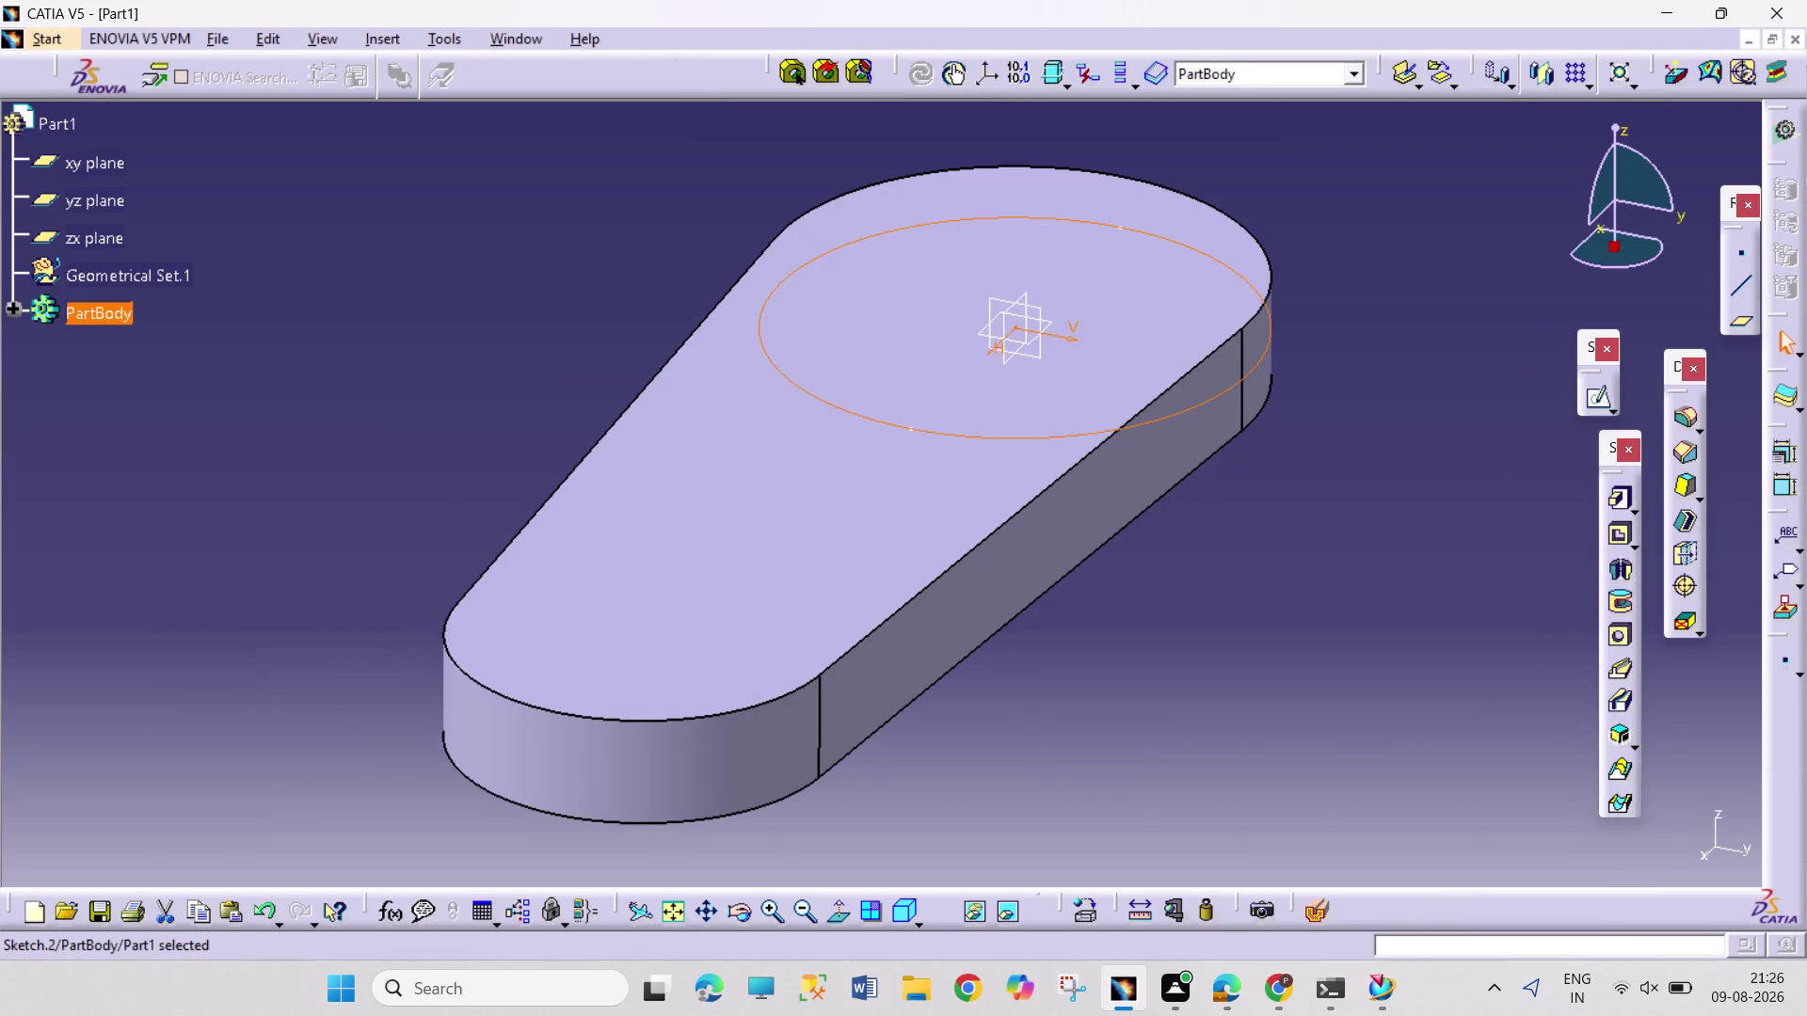
Undo the new sketch and pad, then reopen the slot sketch for editing.
key(ctrl+z)
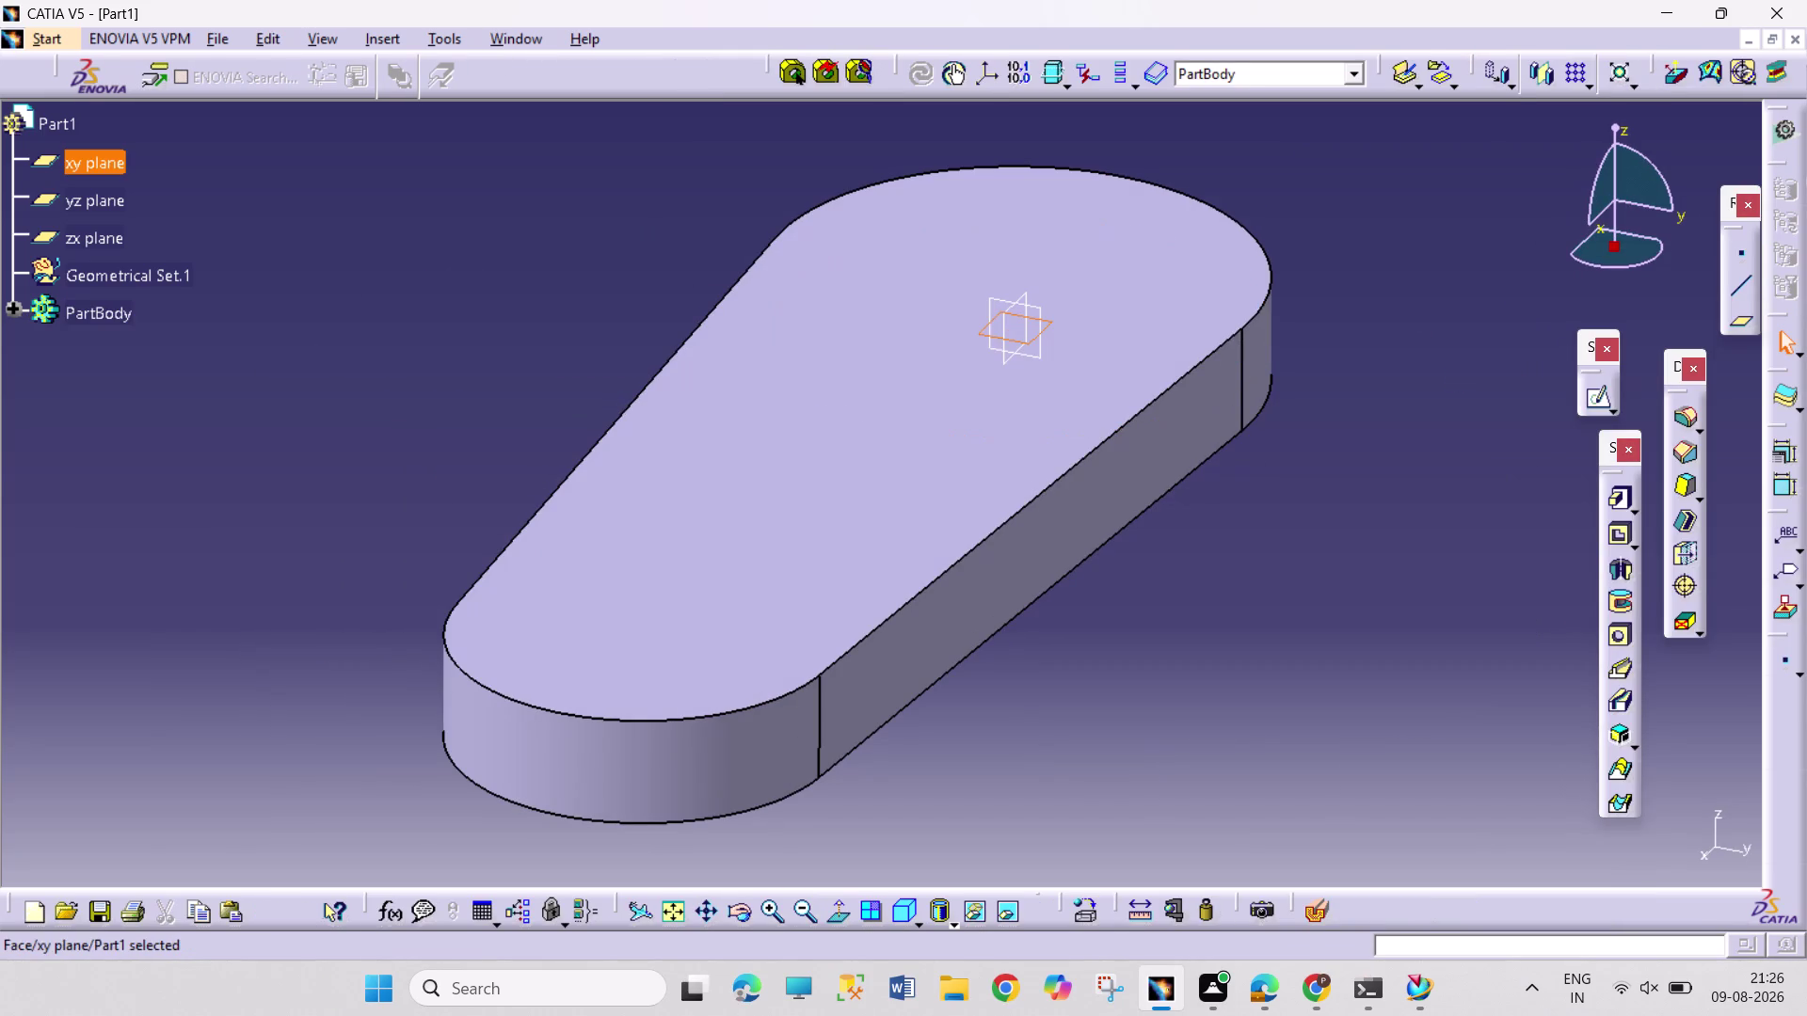
key(ctrl+z)
key(ctrl+z)
key(ctrl+z)
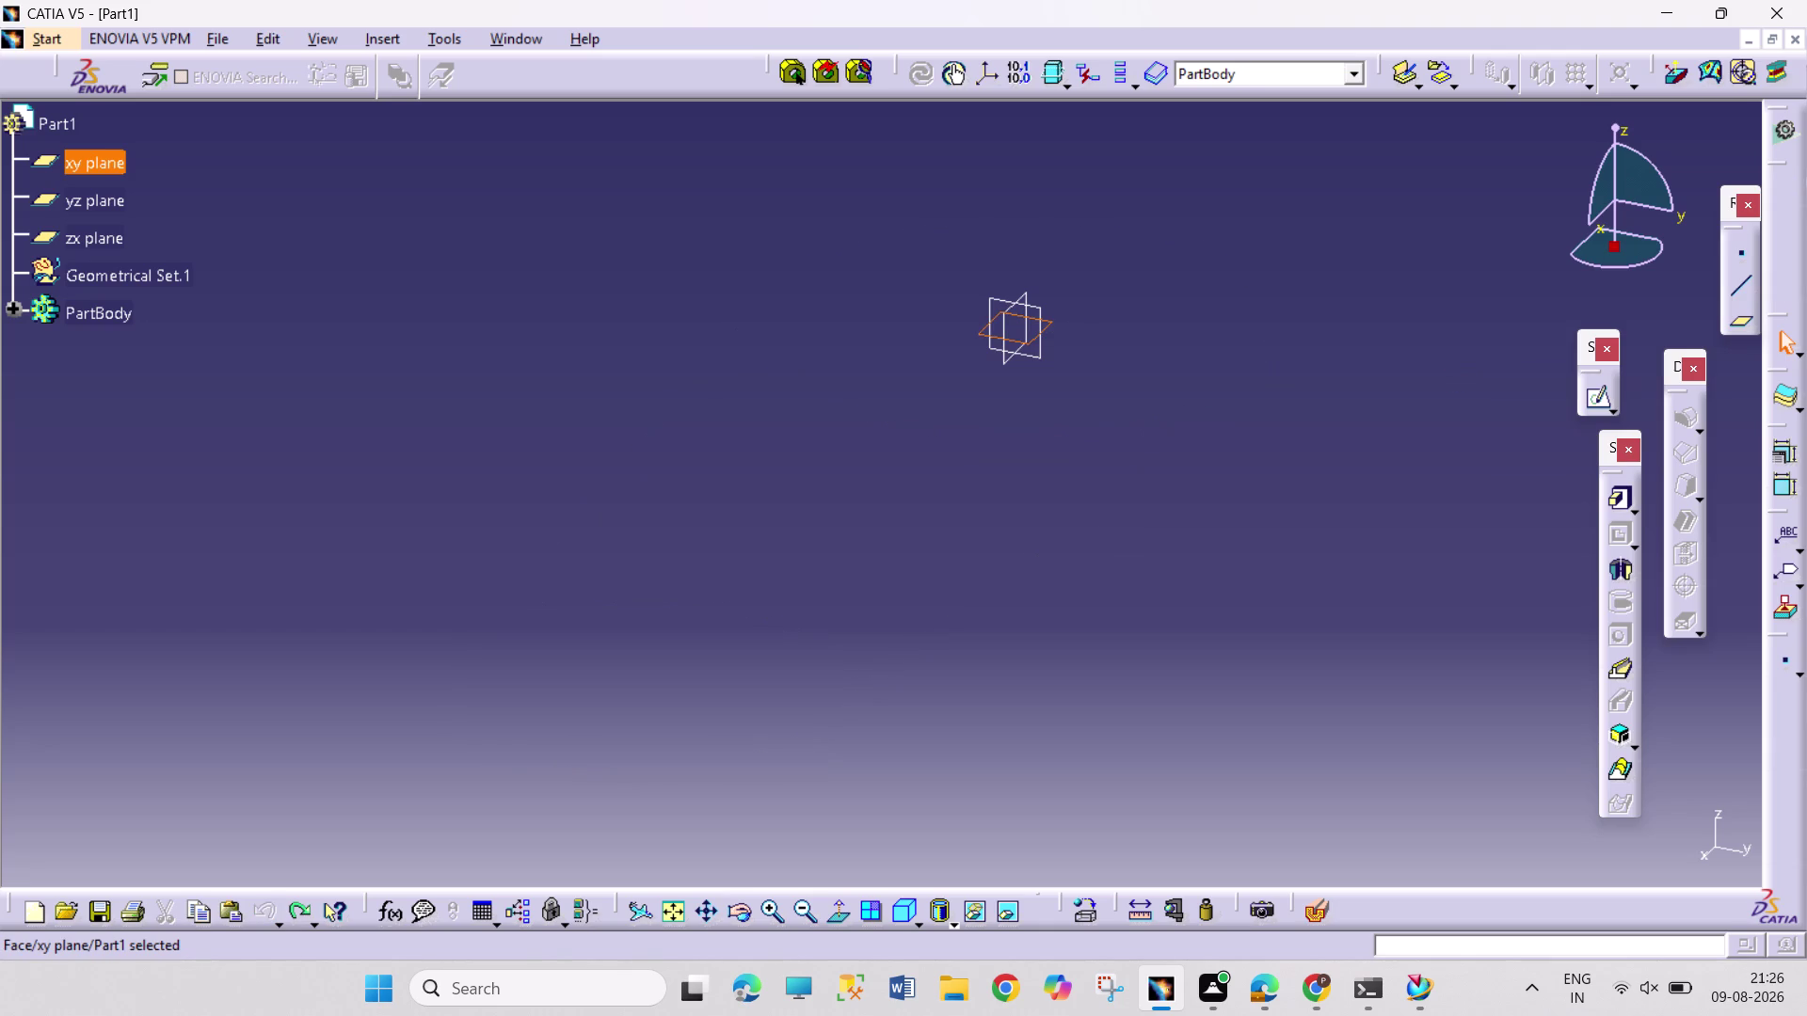
key(ctrl+y)
double_click(984, 594)
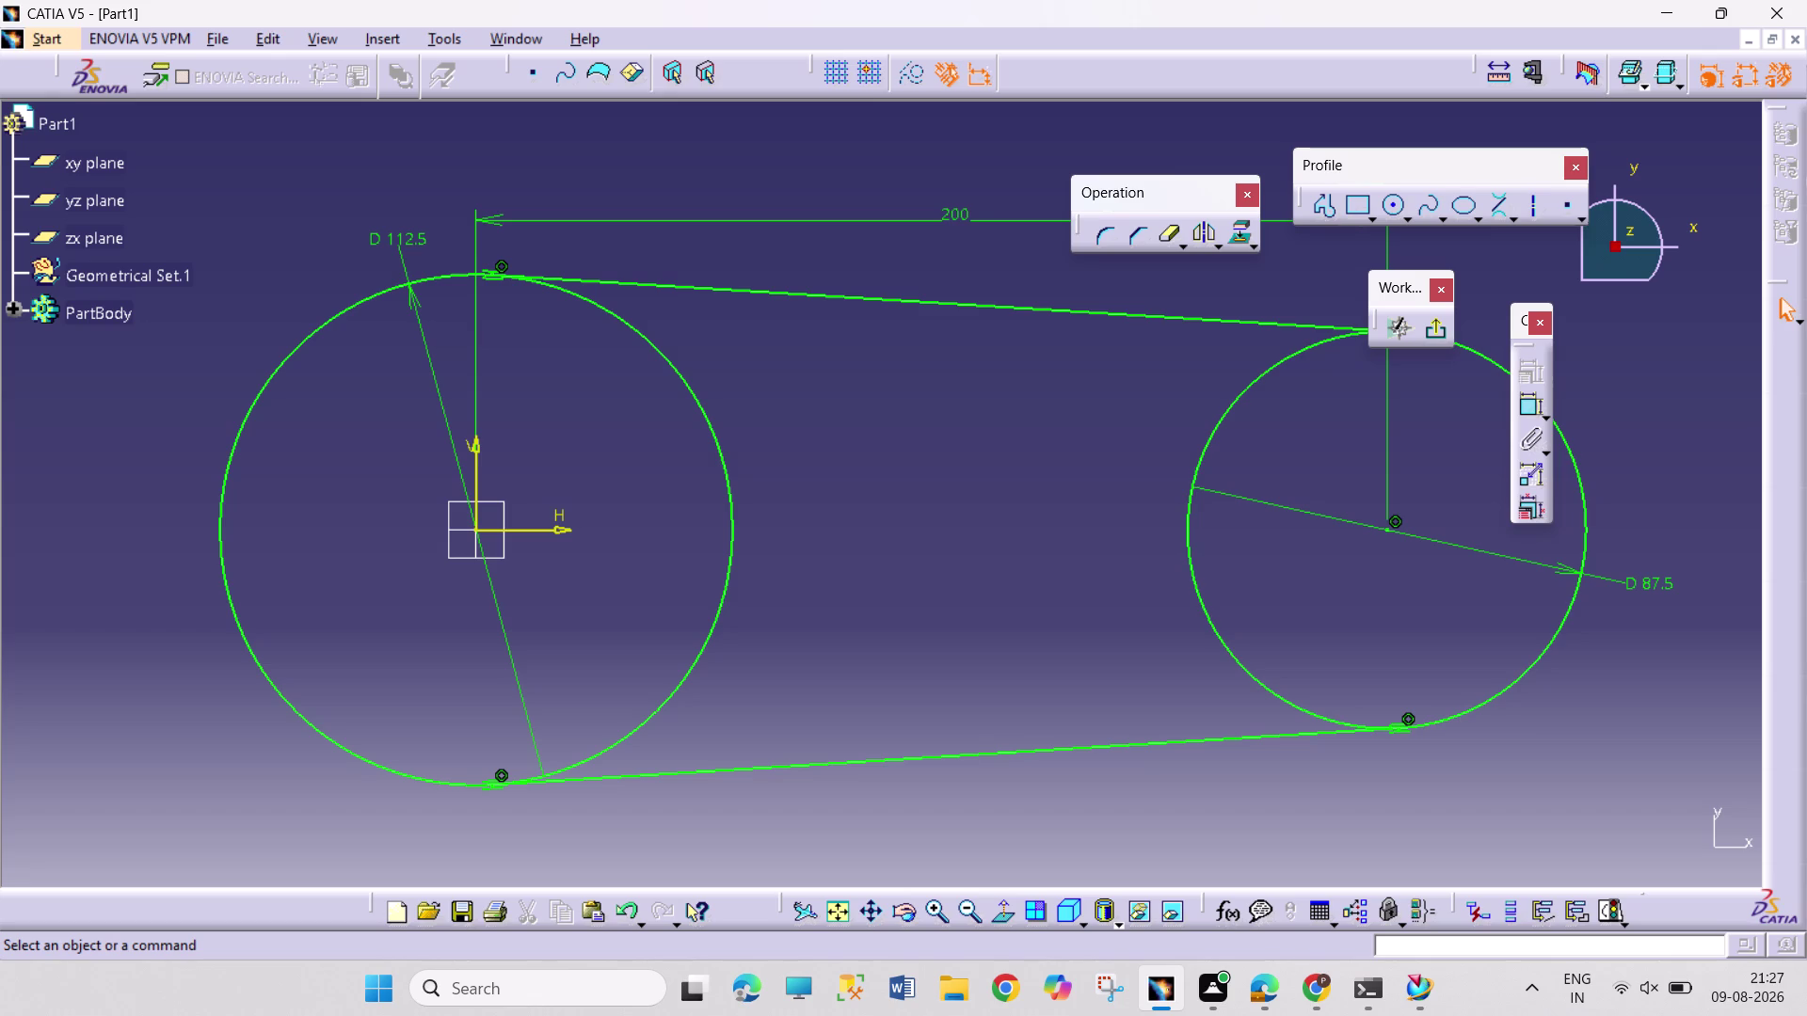
Trim both tangent lines, delete the small circle and 200 dimension, then exit.
click(1168, 242)
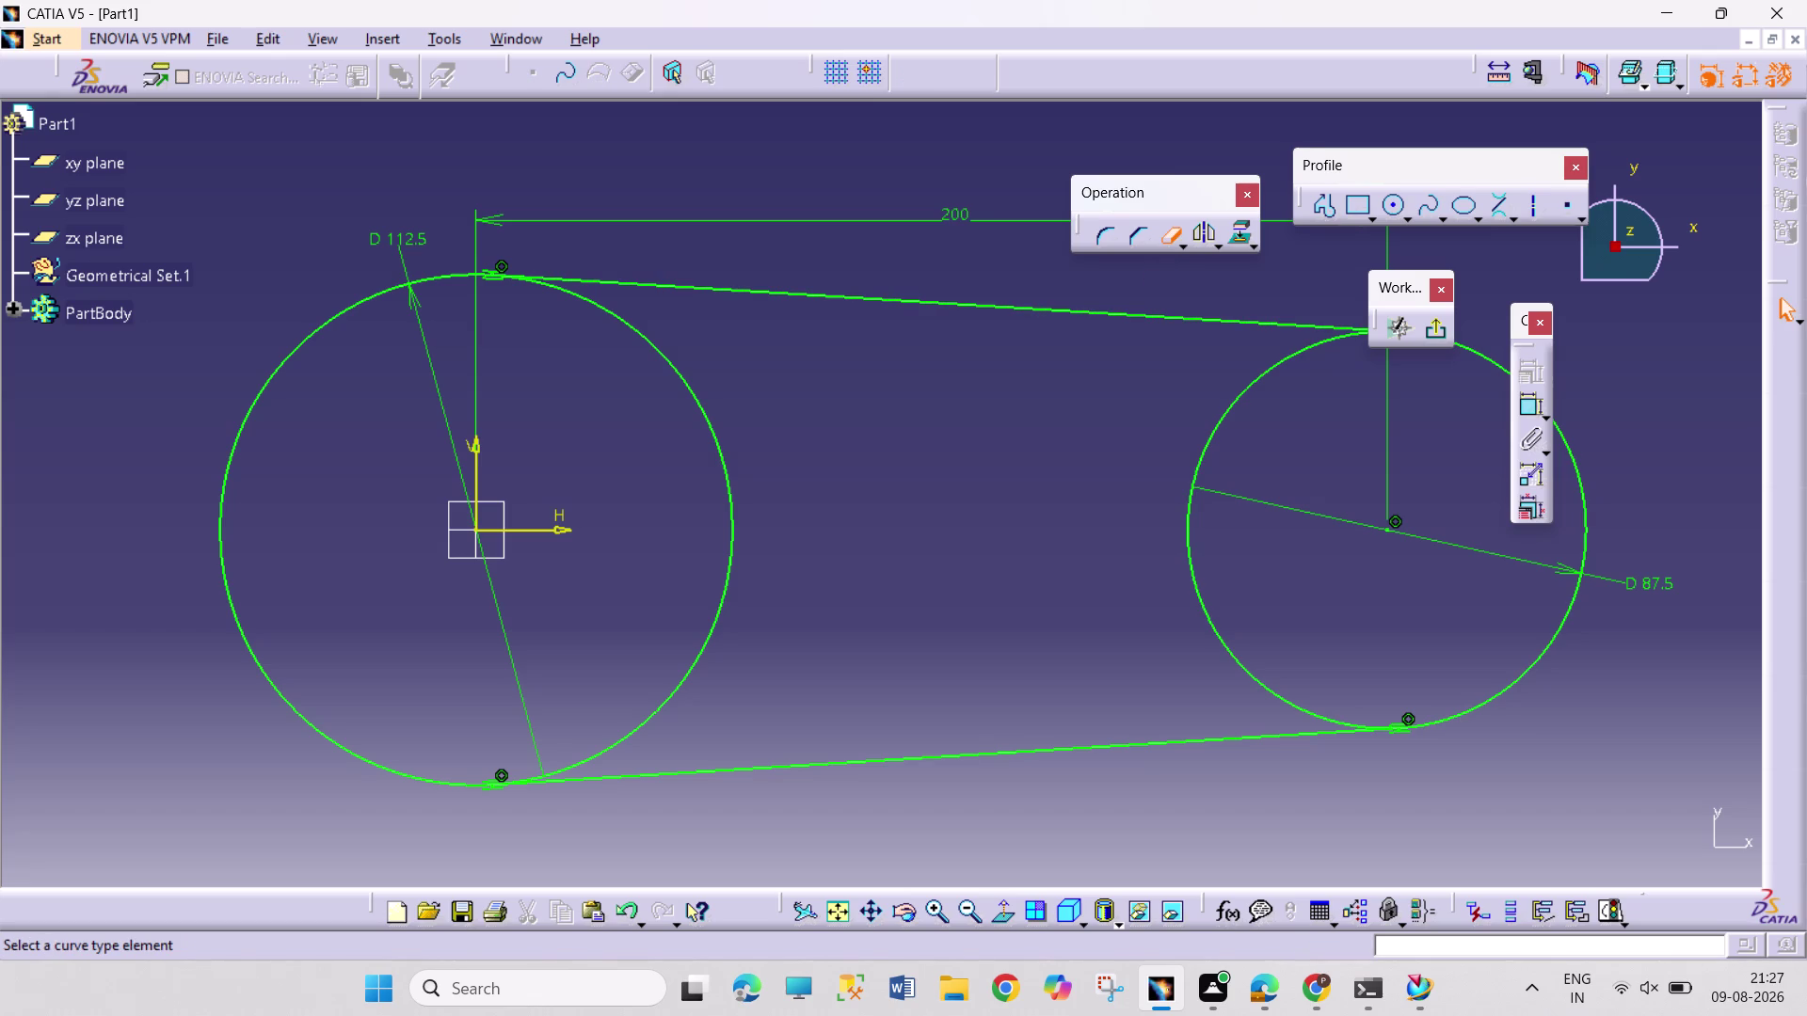
click(1145, 313)
click(1167, 234)
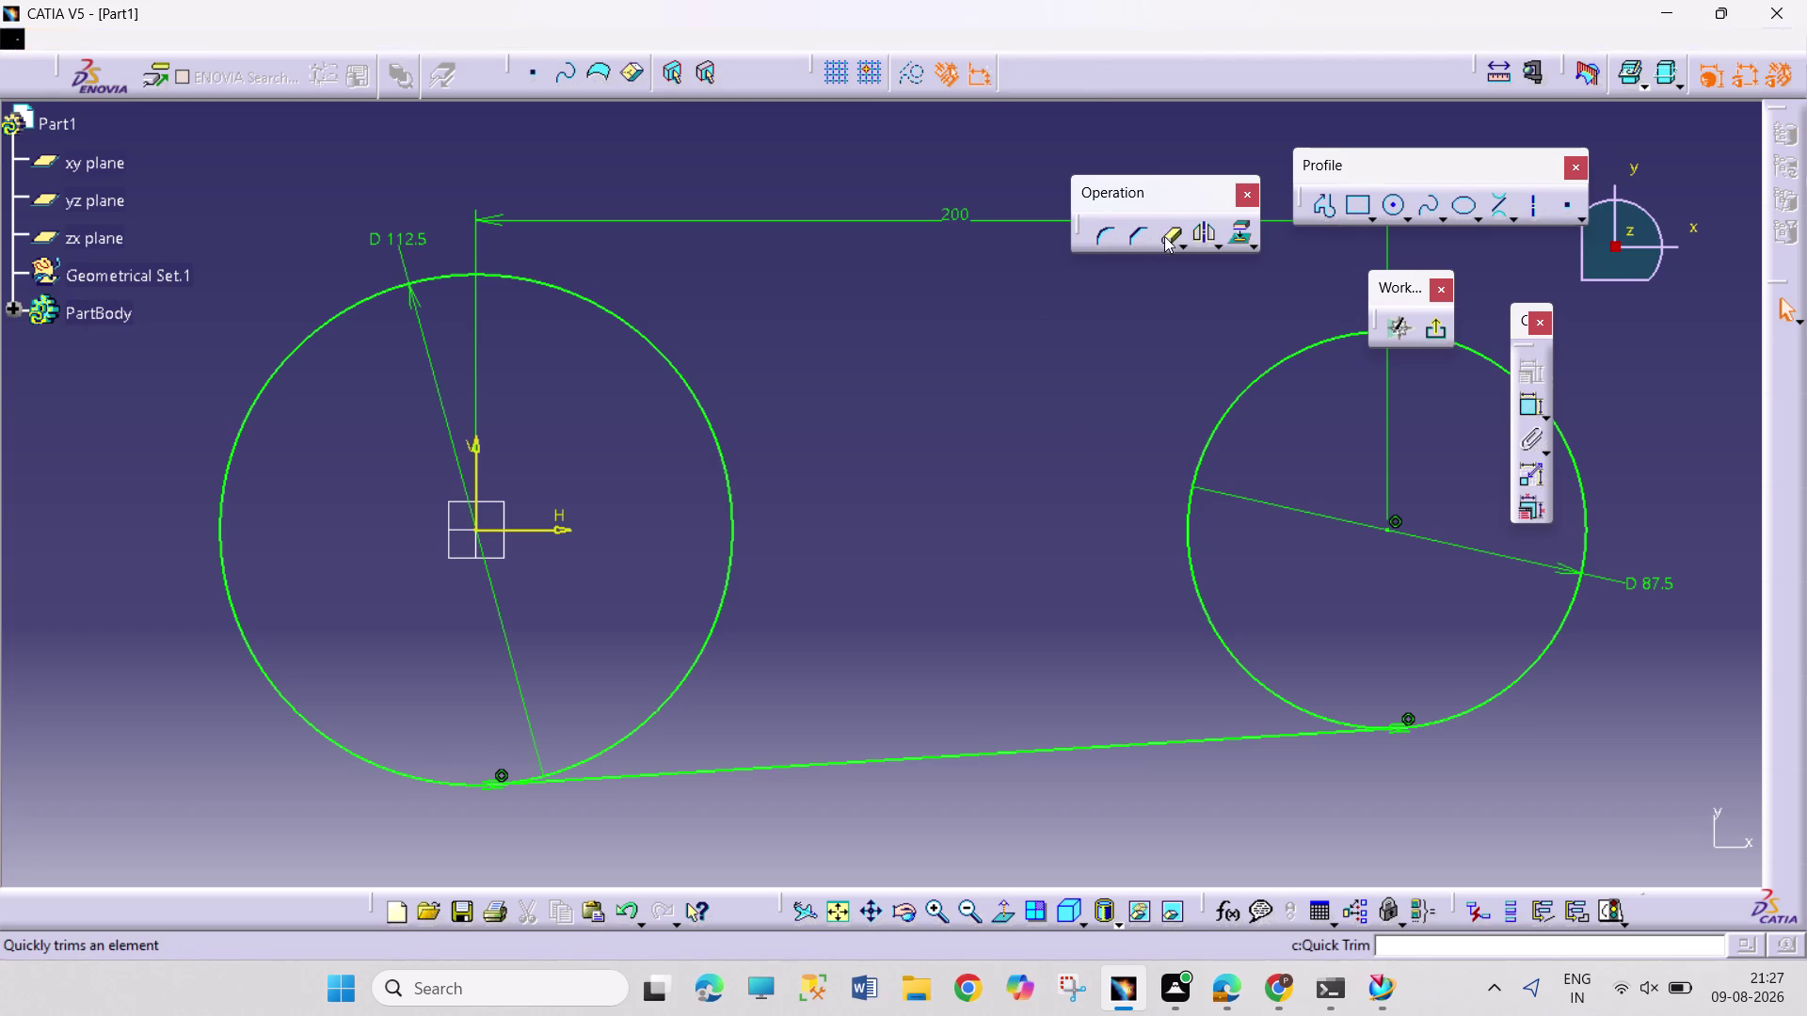
click(1141, 744)
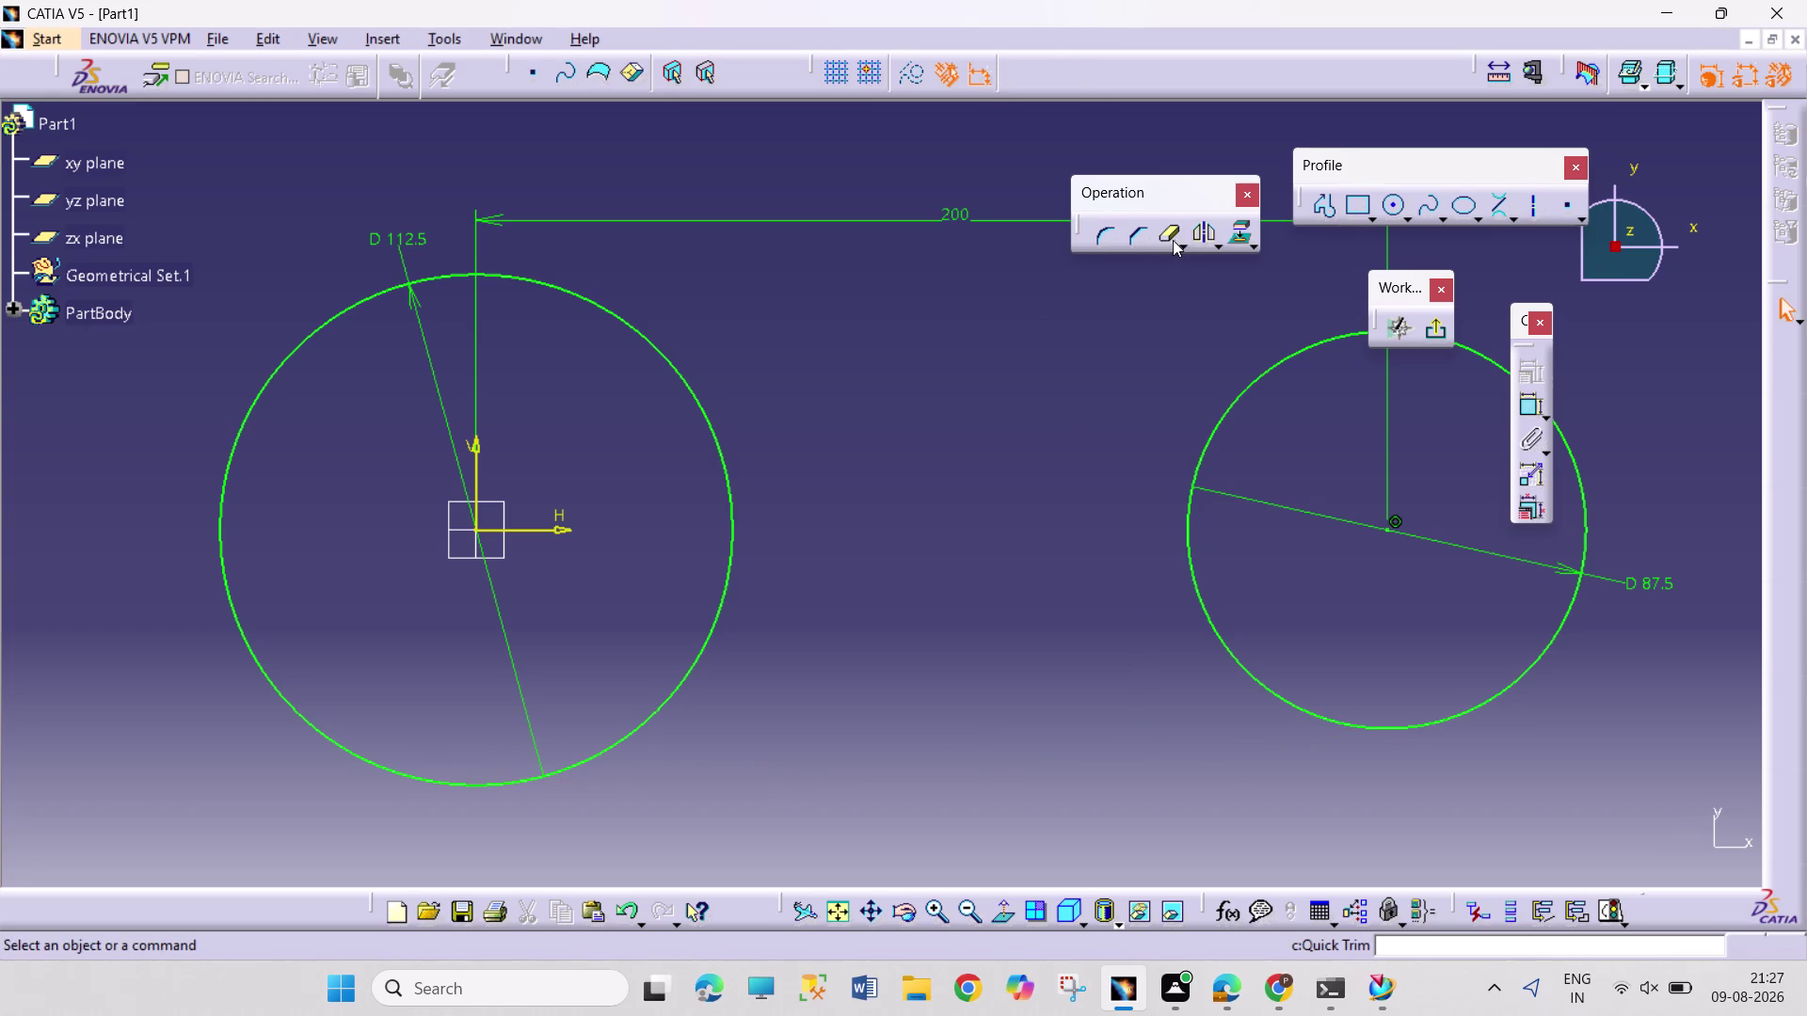
click(1169, 233)
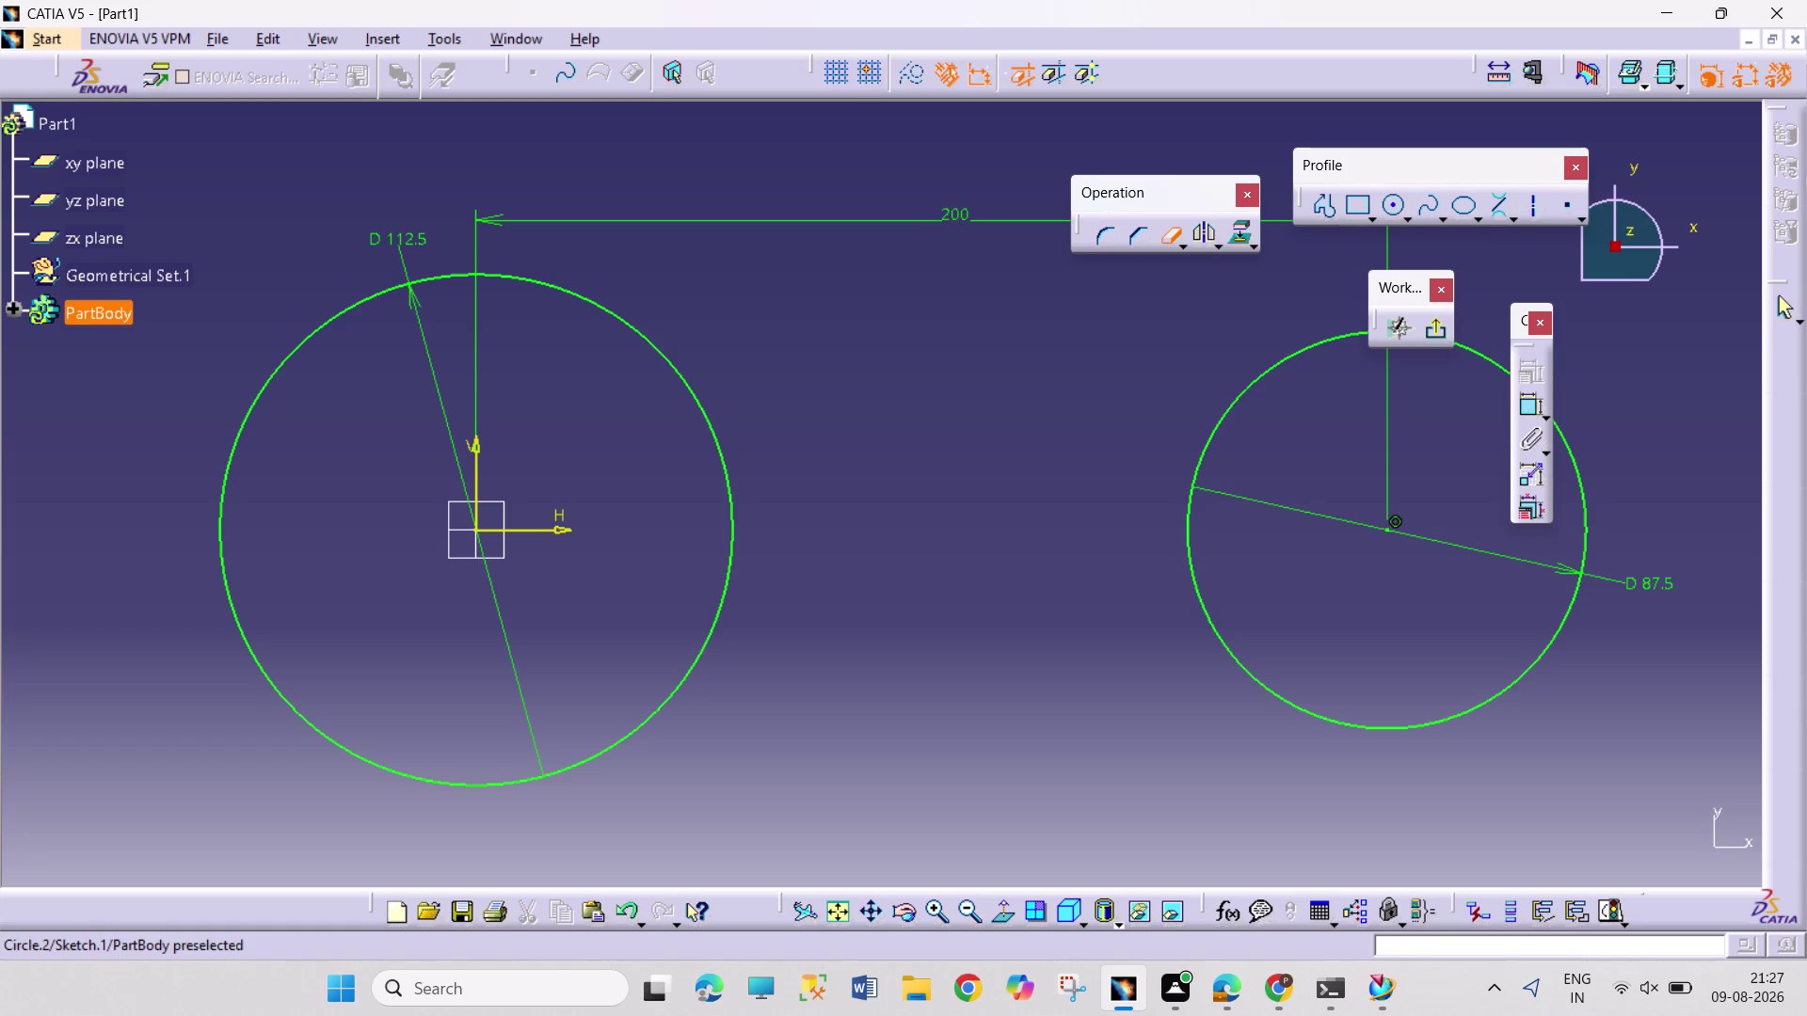
click(1242, 393)
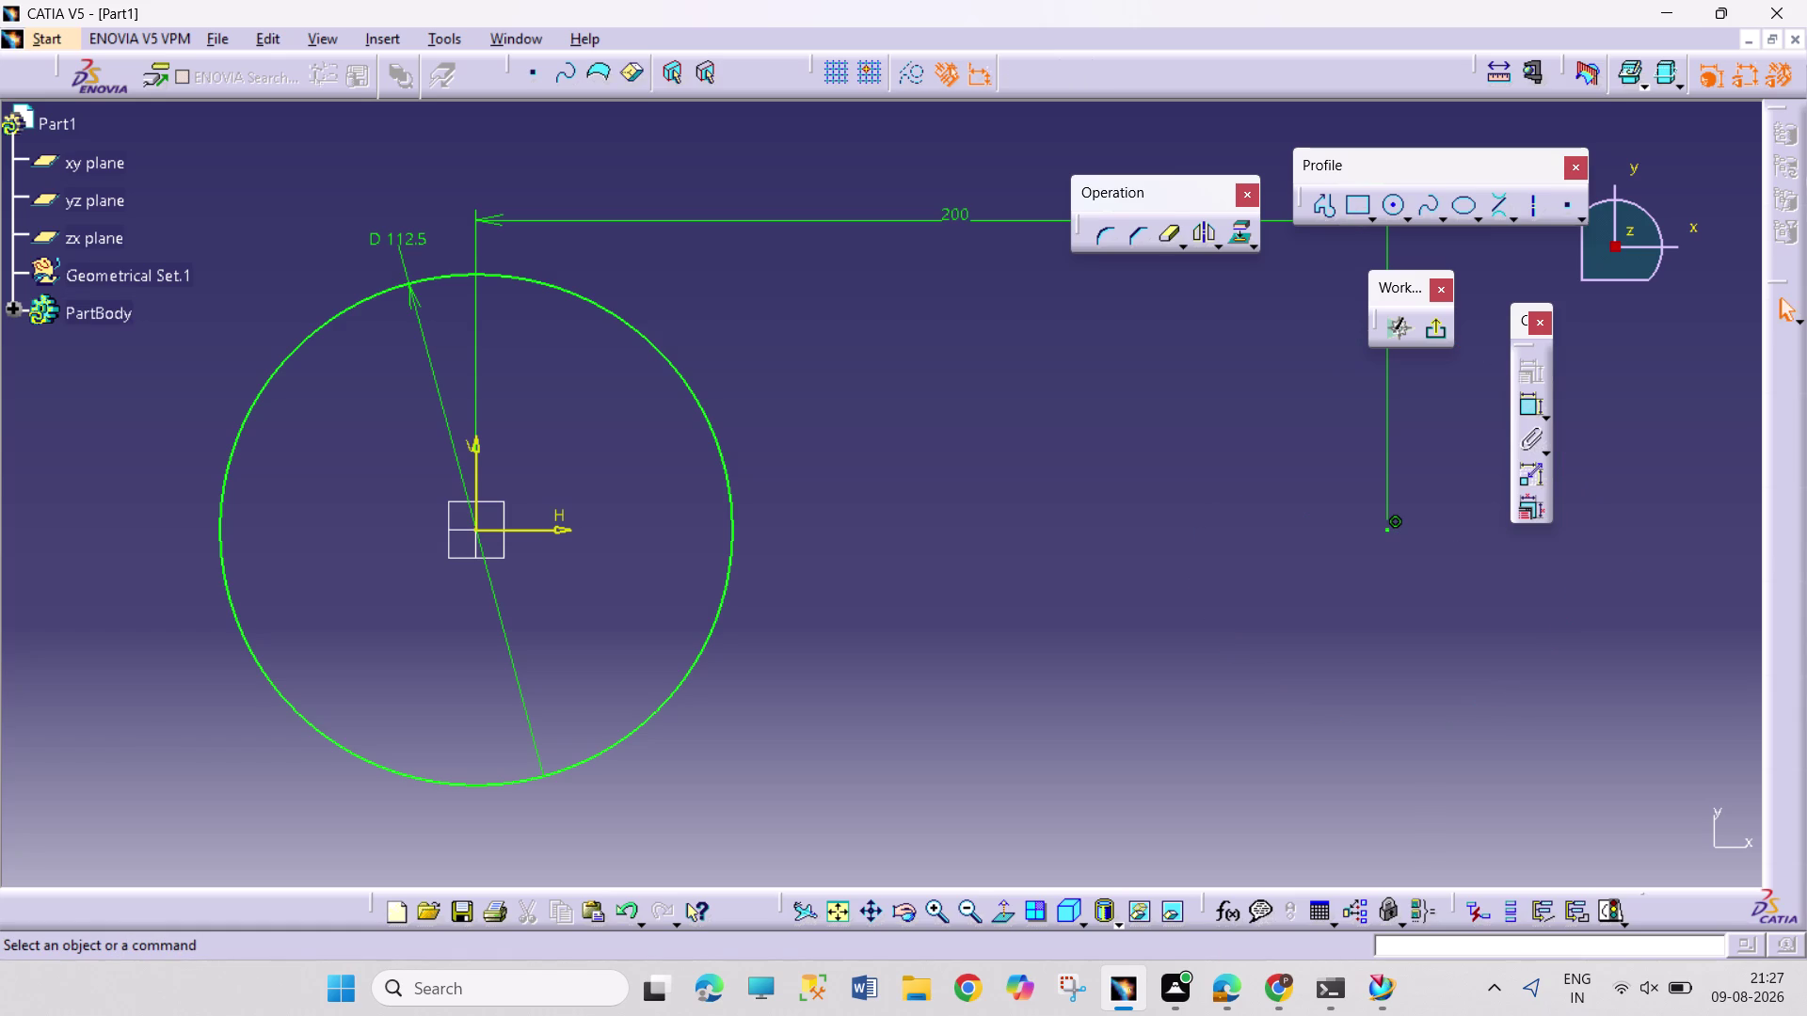
right_click(946, 215)
click(1018, 516)
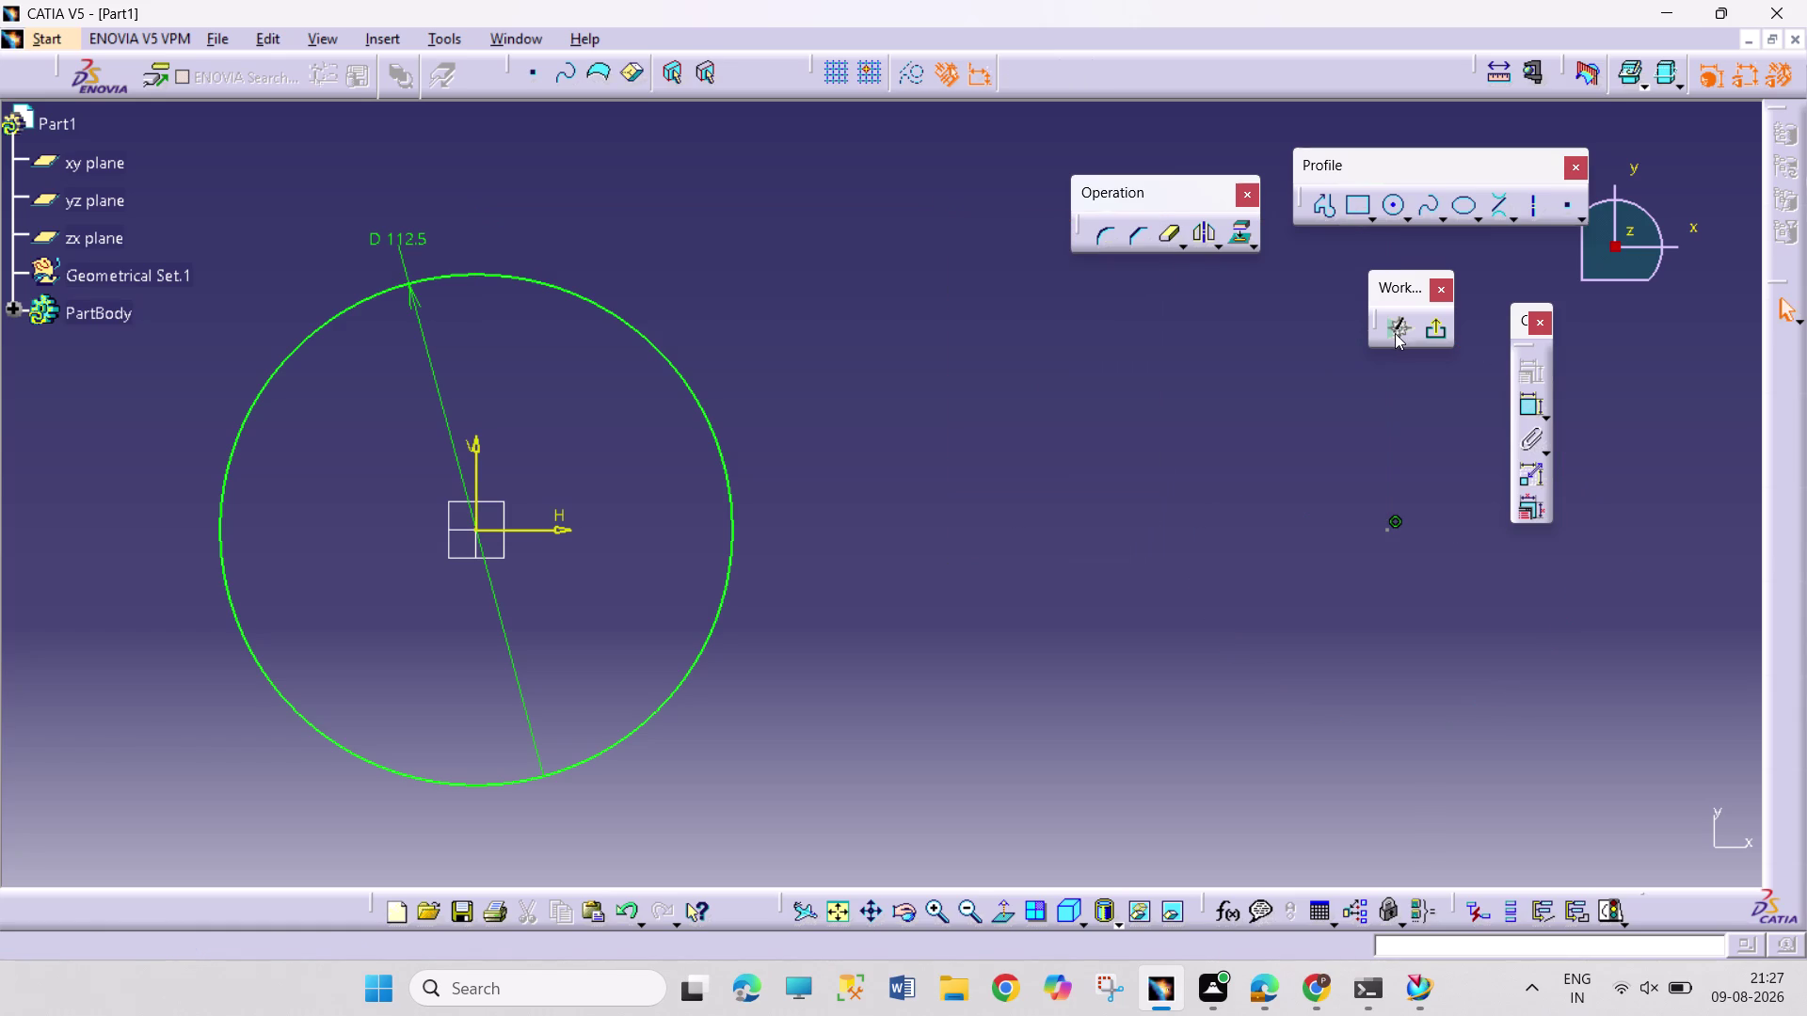
click(1439, 328)
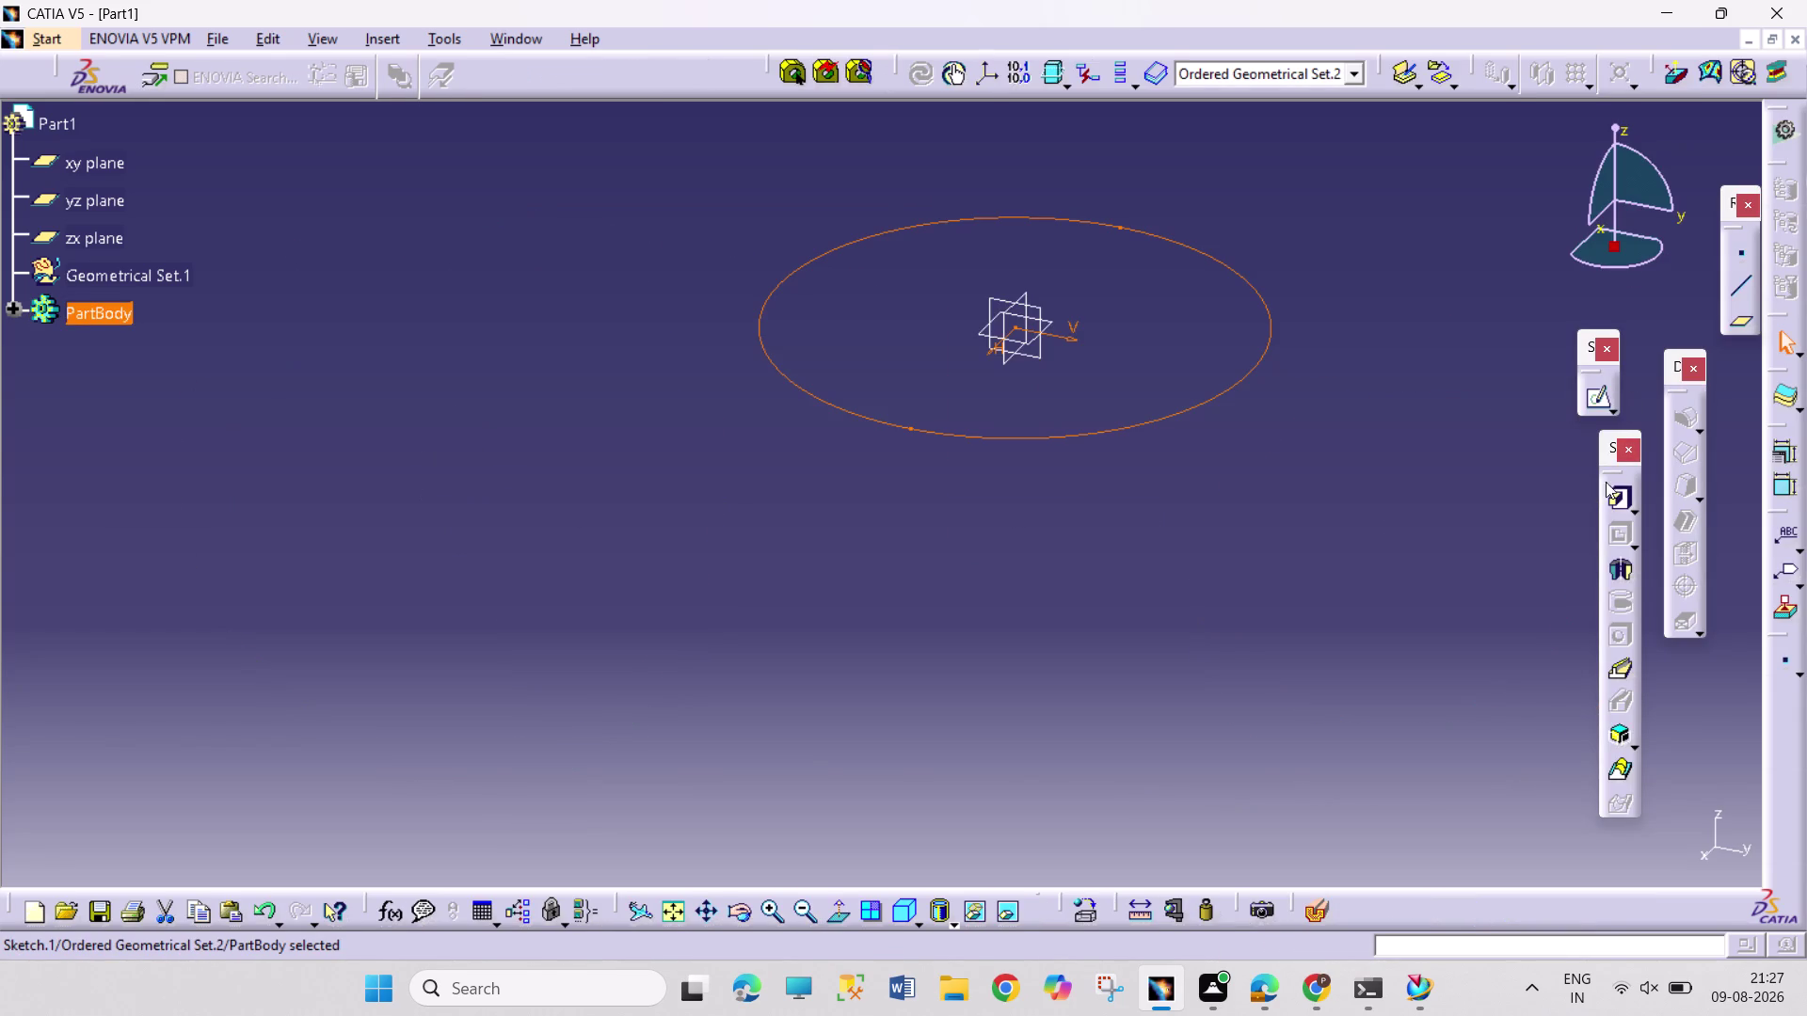
Pad the 112.5 mm circle with mirrored extent and length 62.5/2 mm.
click(1614, 500)
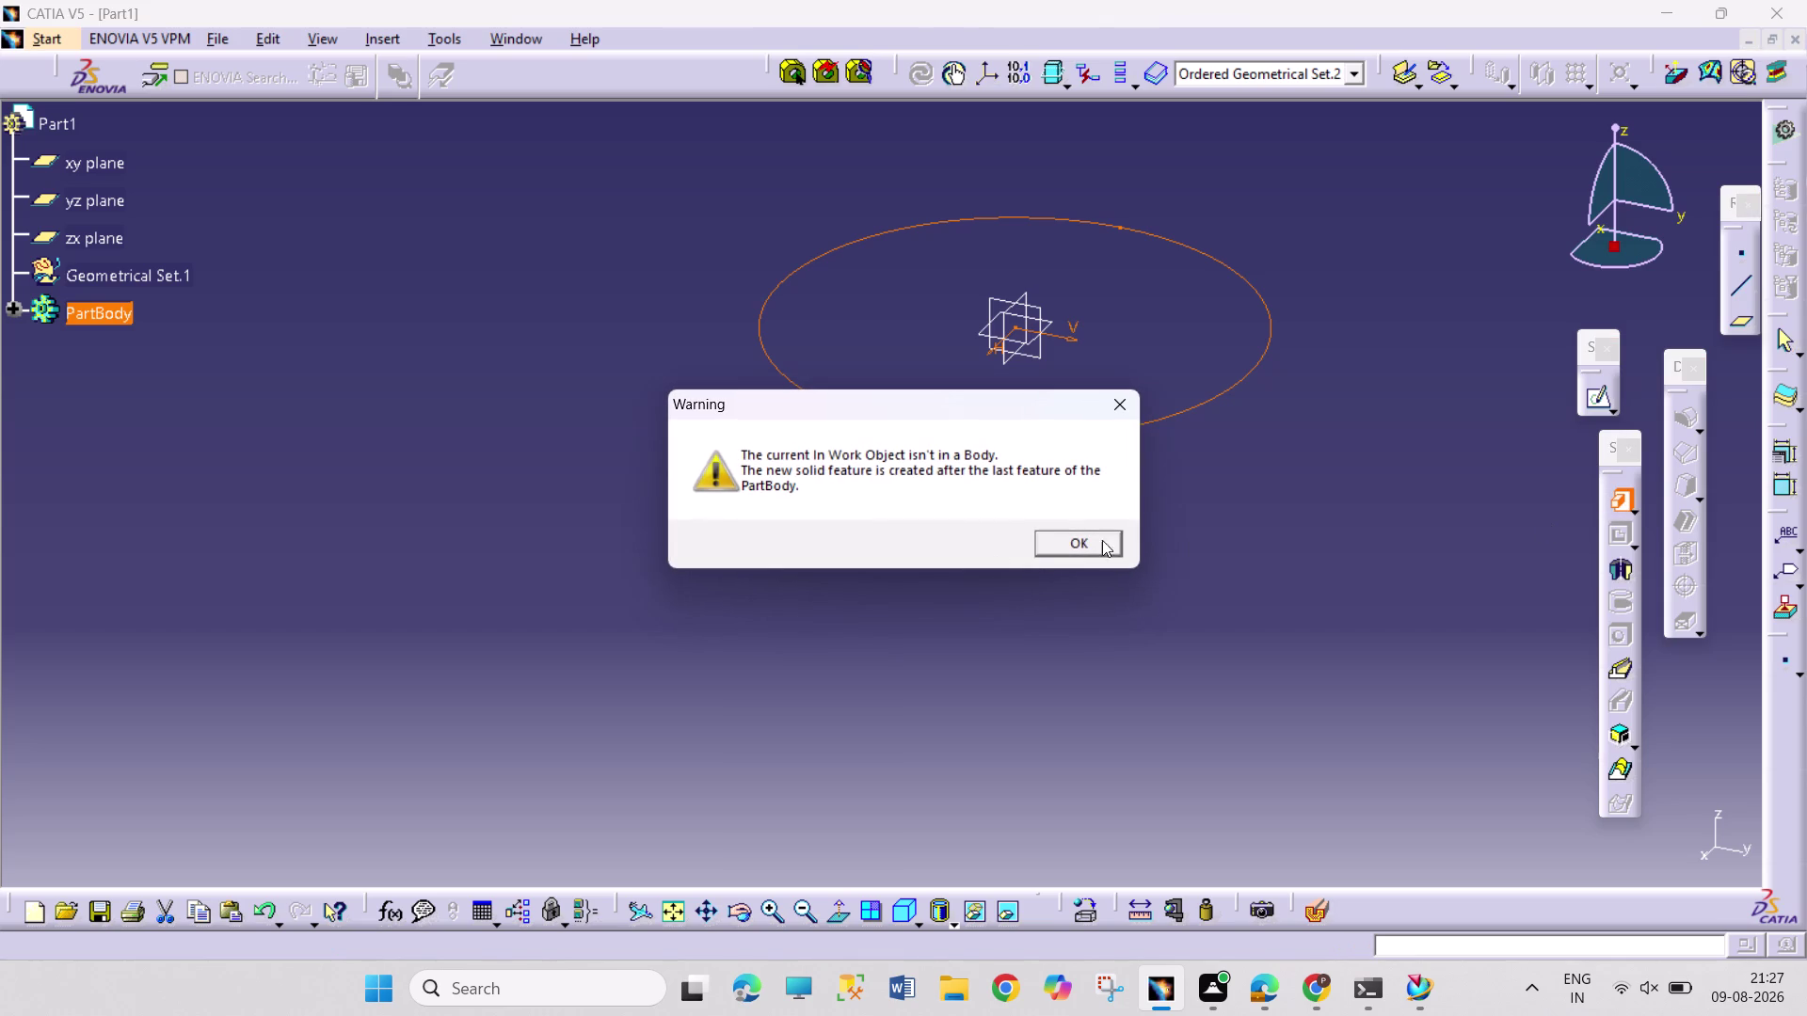
click(1098, 536)
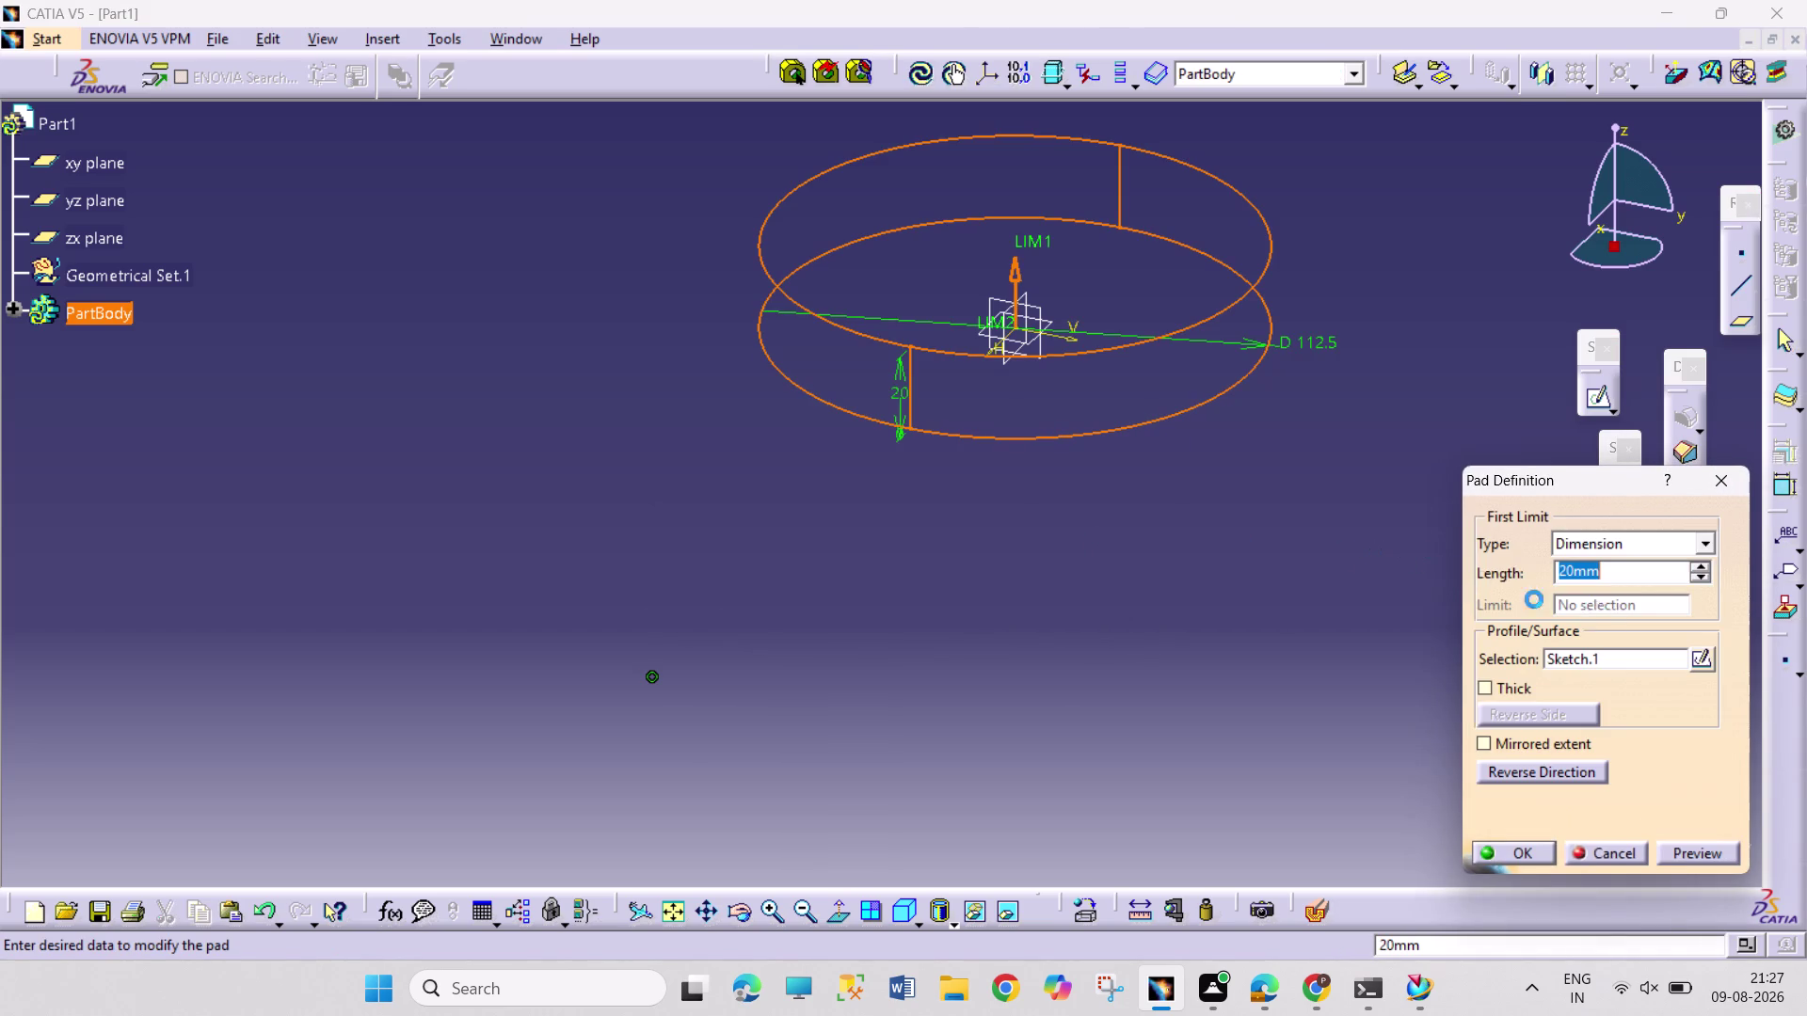
click(1519, 740)
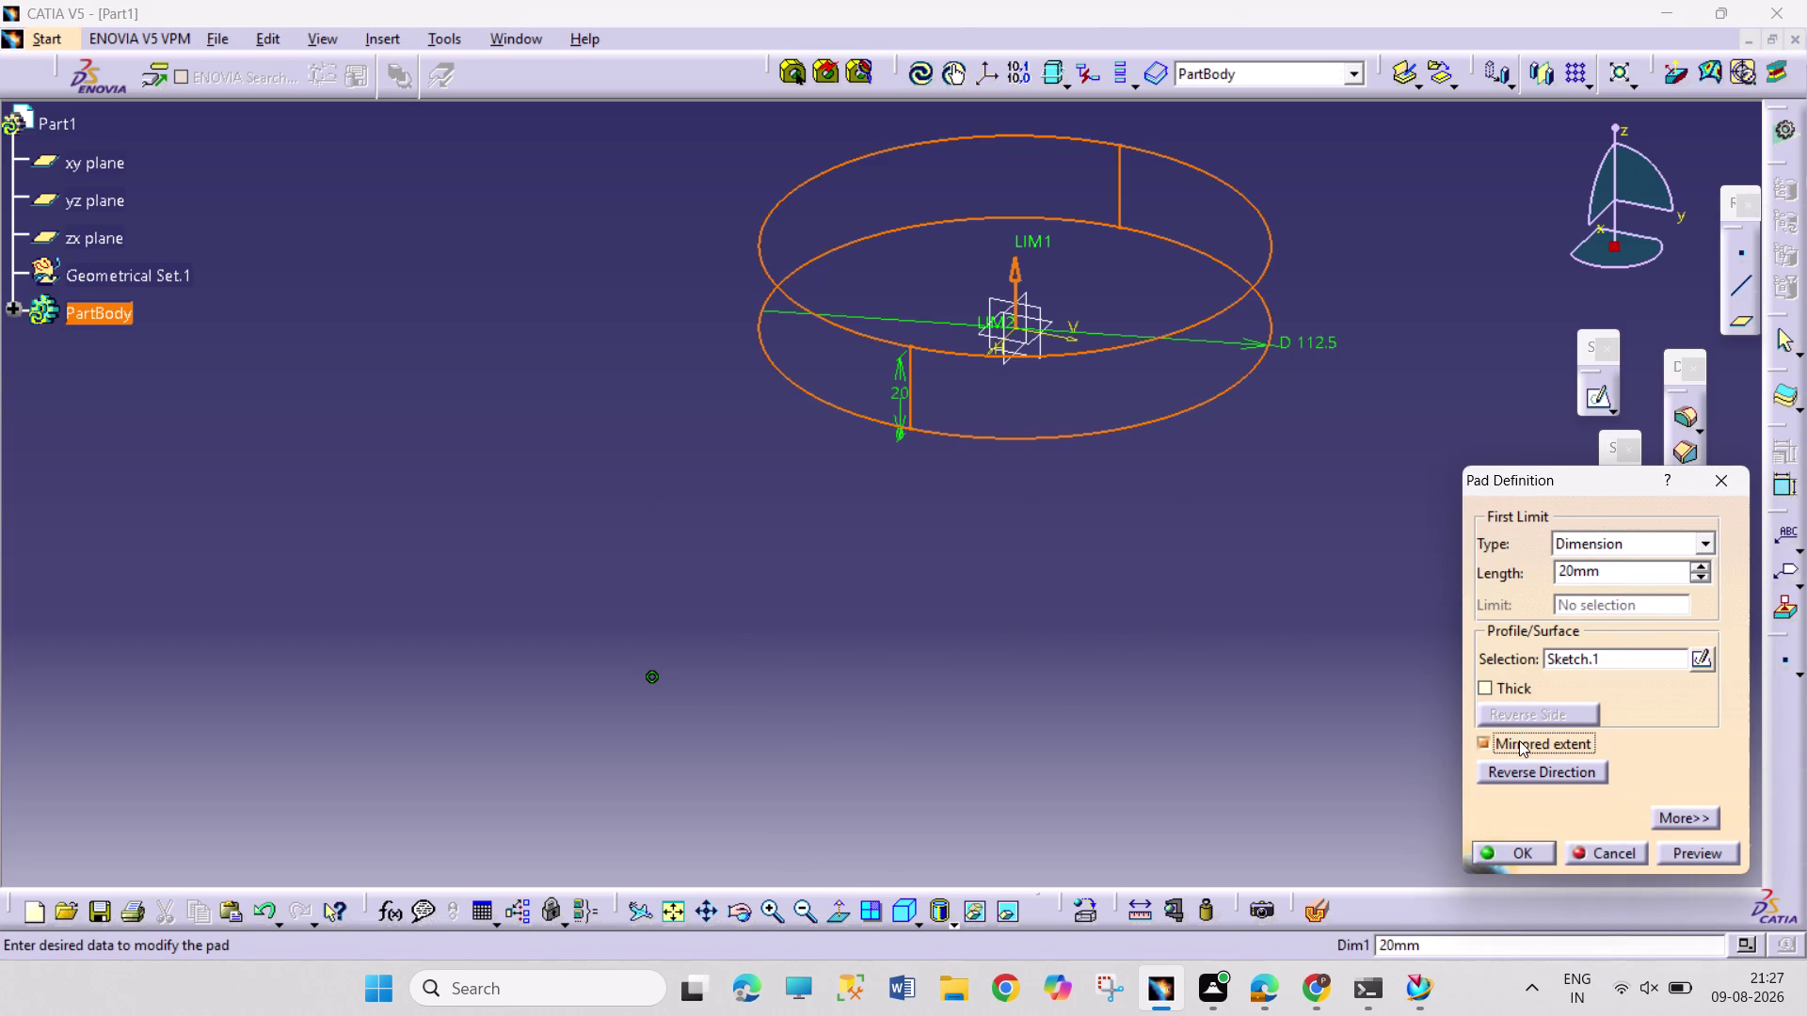
drag(1577, 574, 1523, 563)
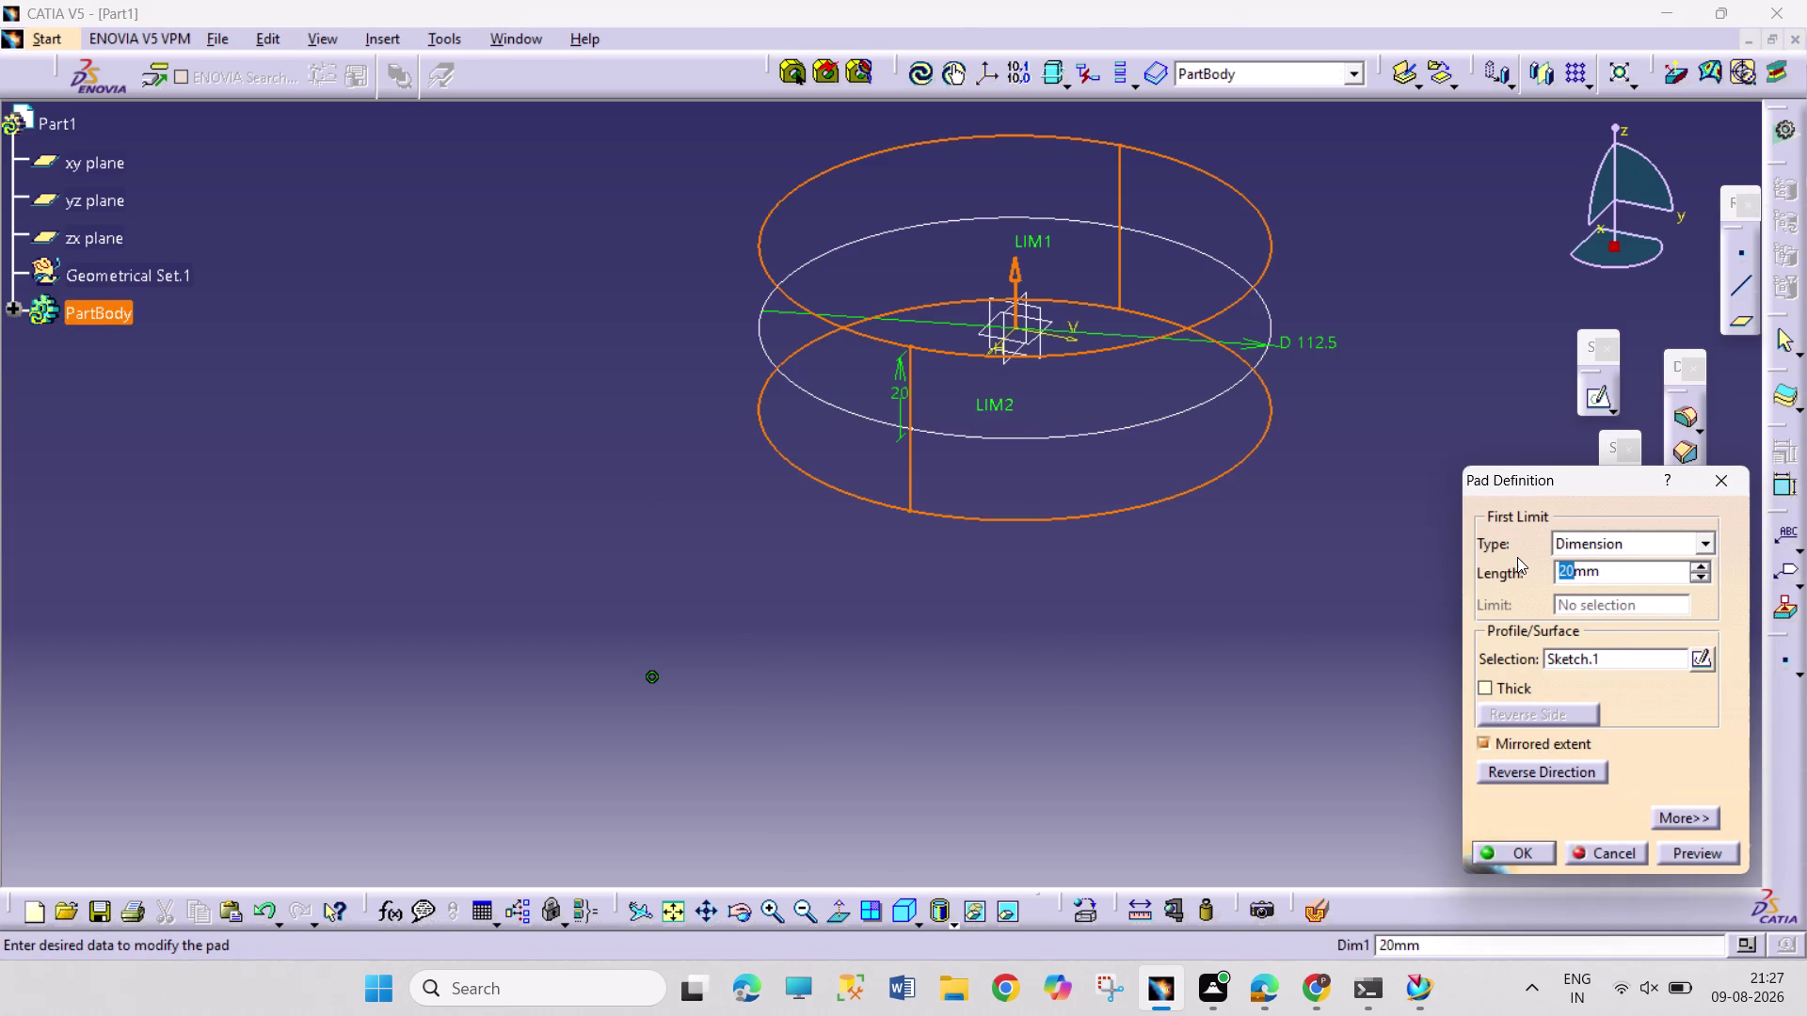
text(6.)
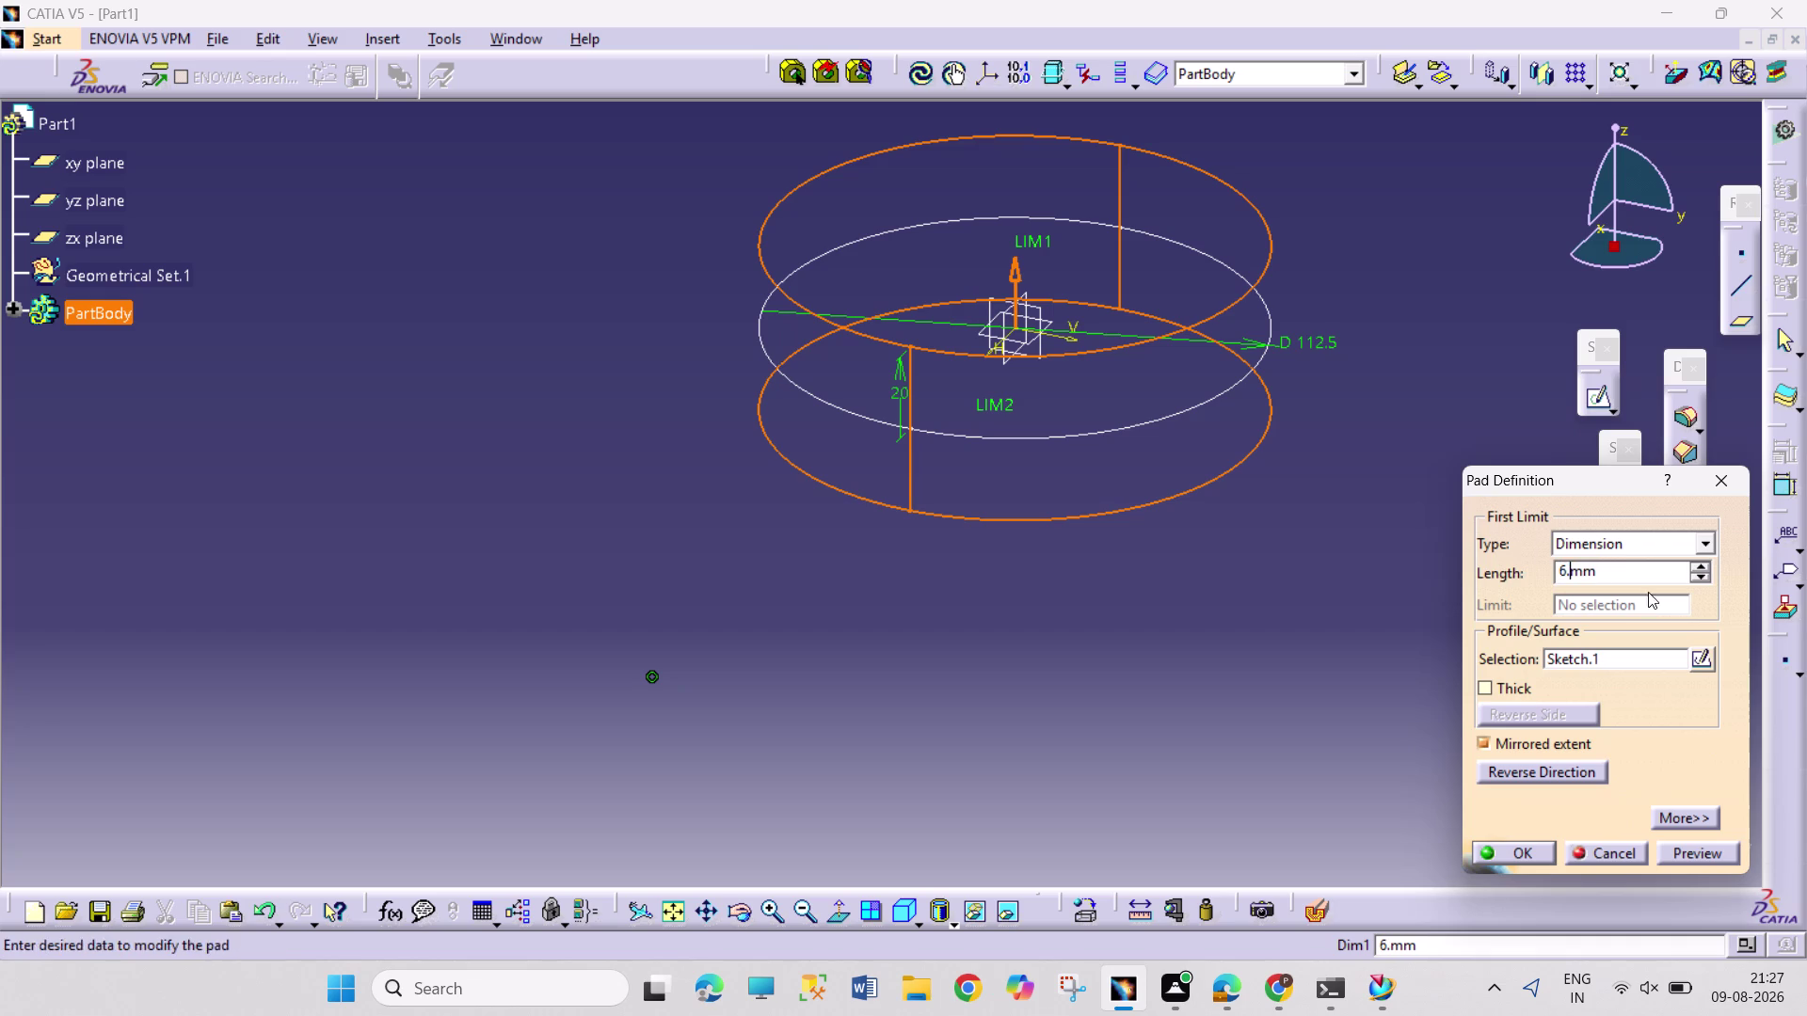
drag(1606, 575, 1509, 577)
text(62.)
text(5)
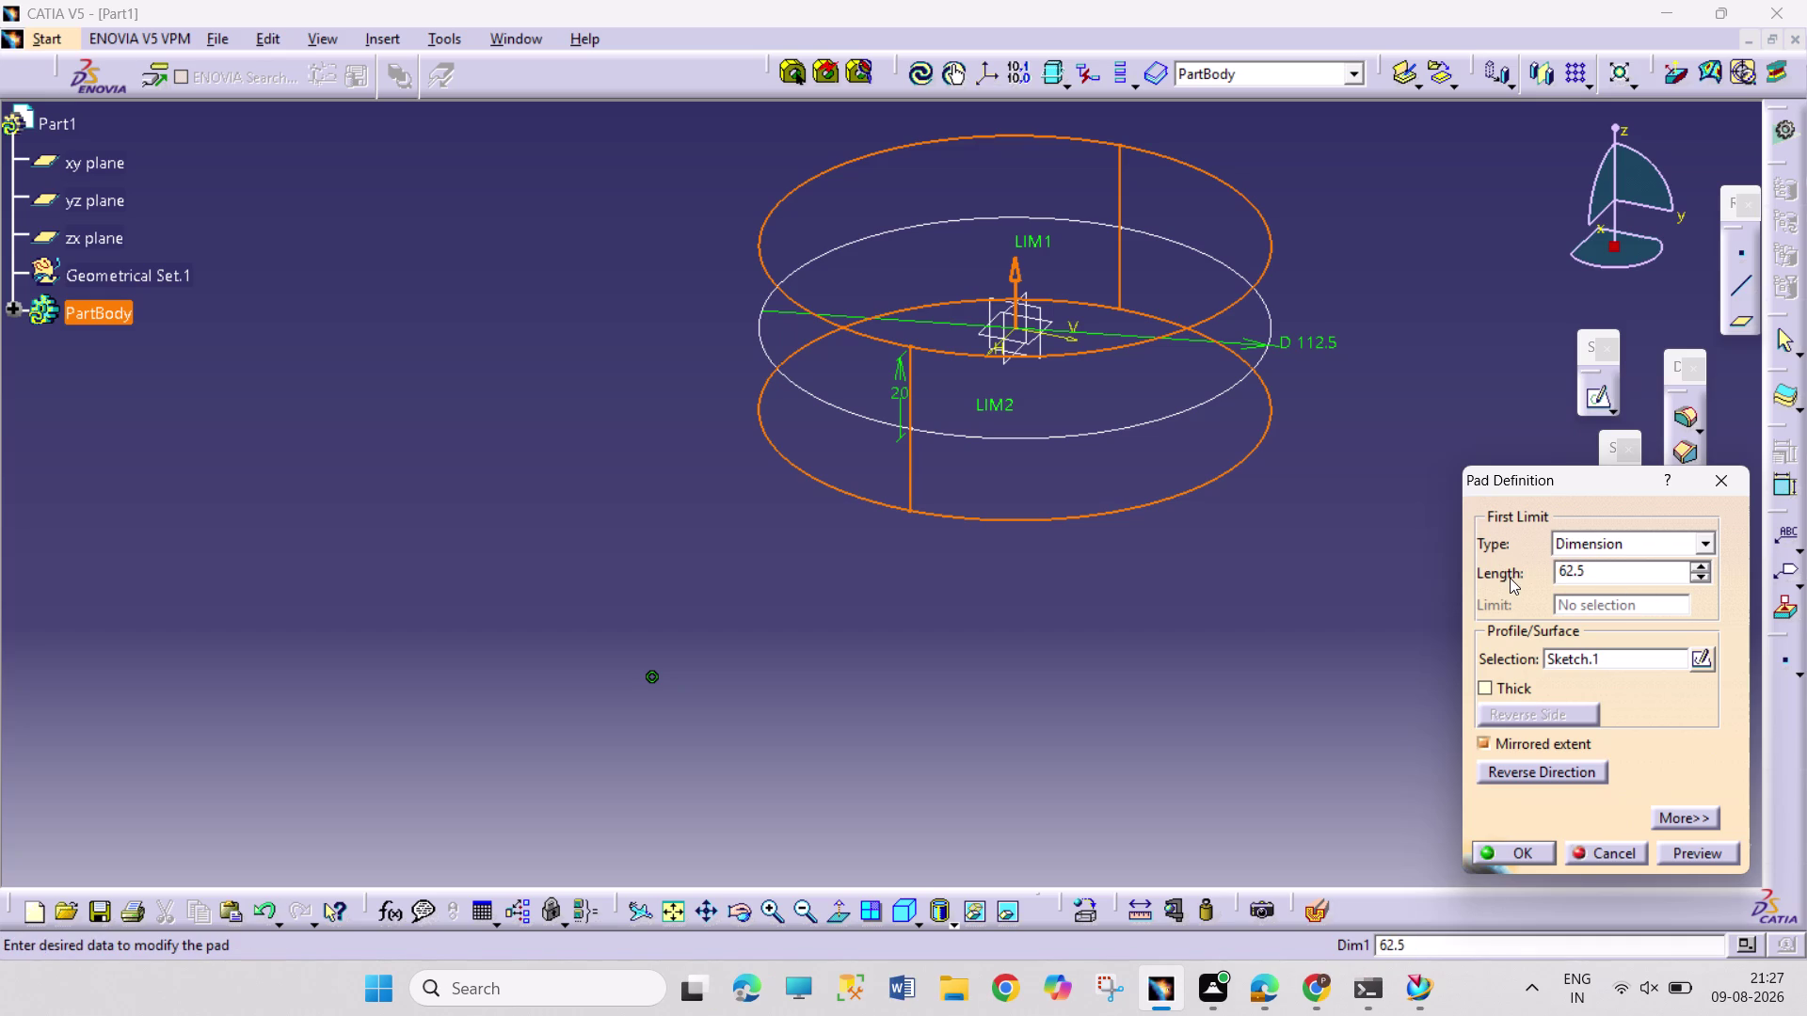
text(/2)
key(Return)
click(1268, 641)
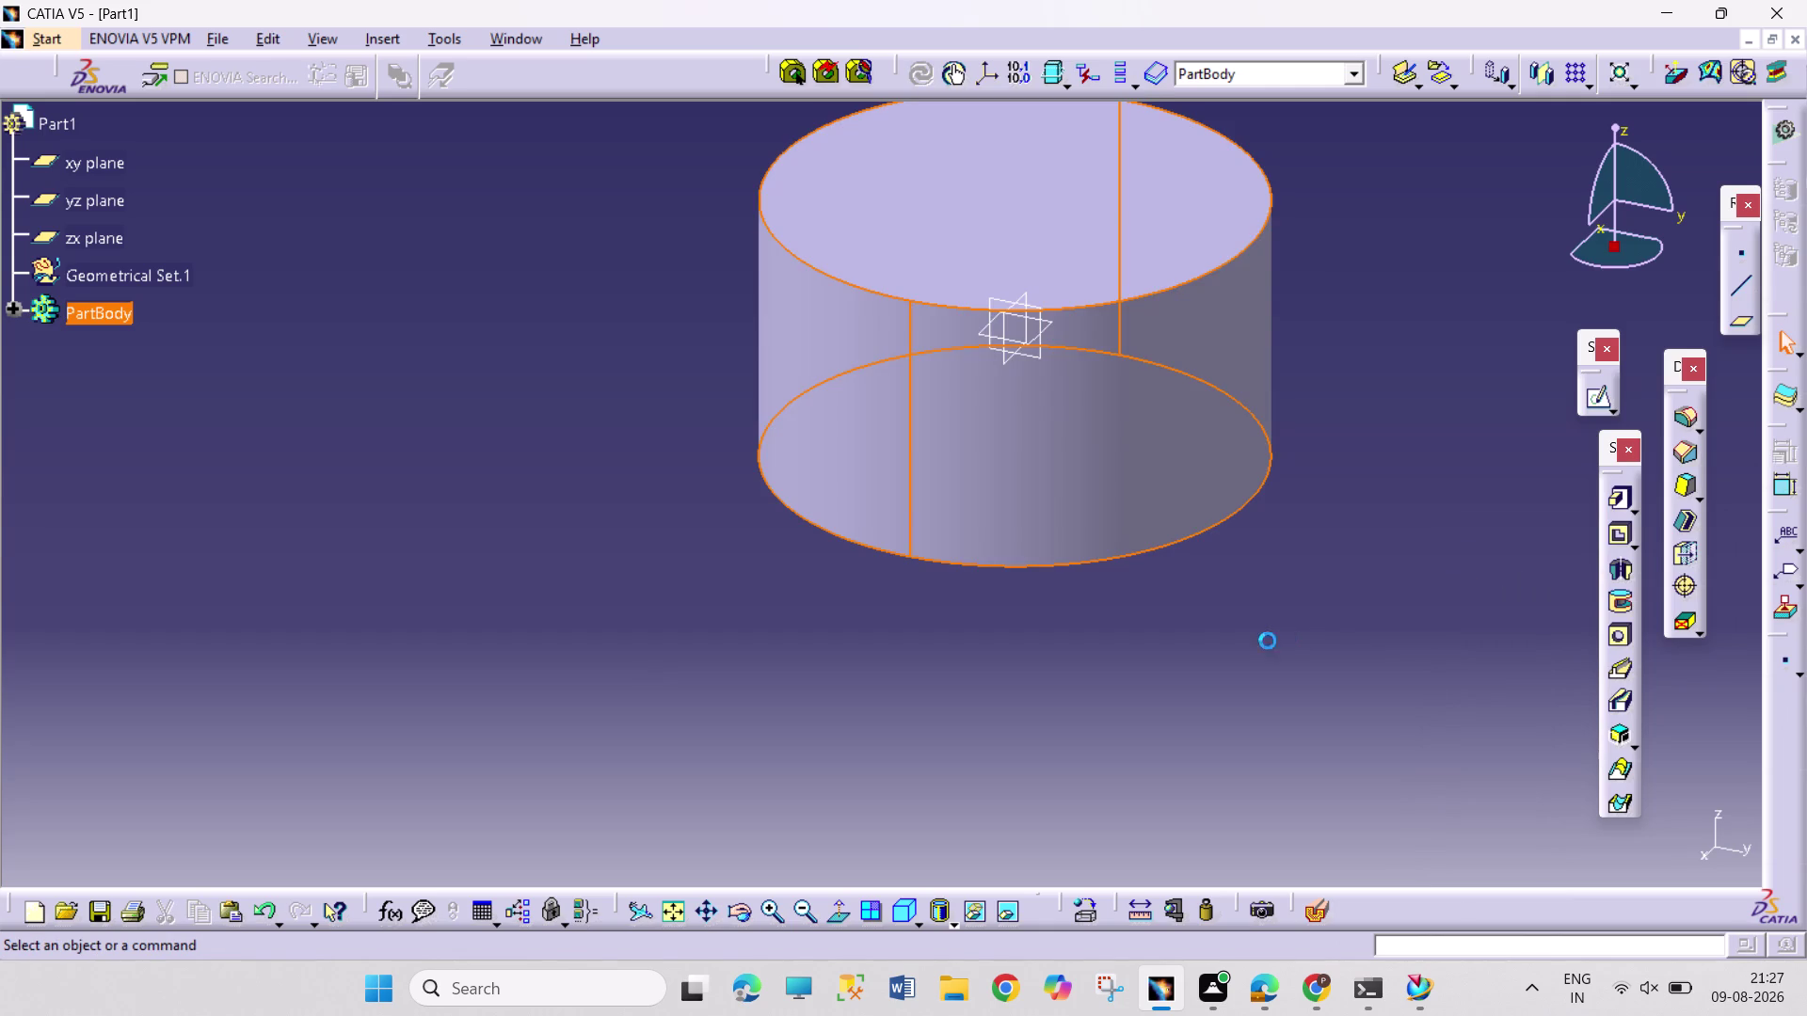
Orbit to look along the cylinder's axis and start a sketch on the xy plane.
click(741, 914)
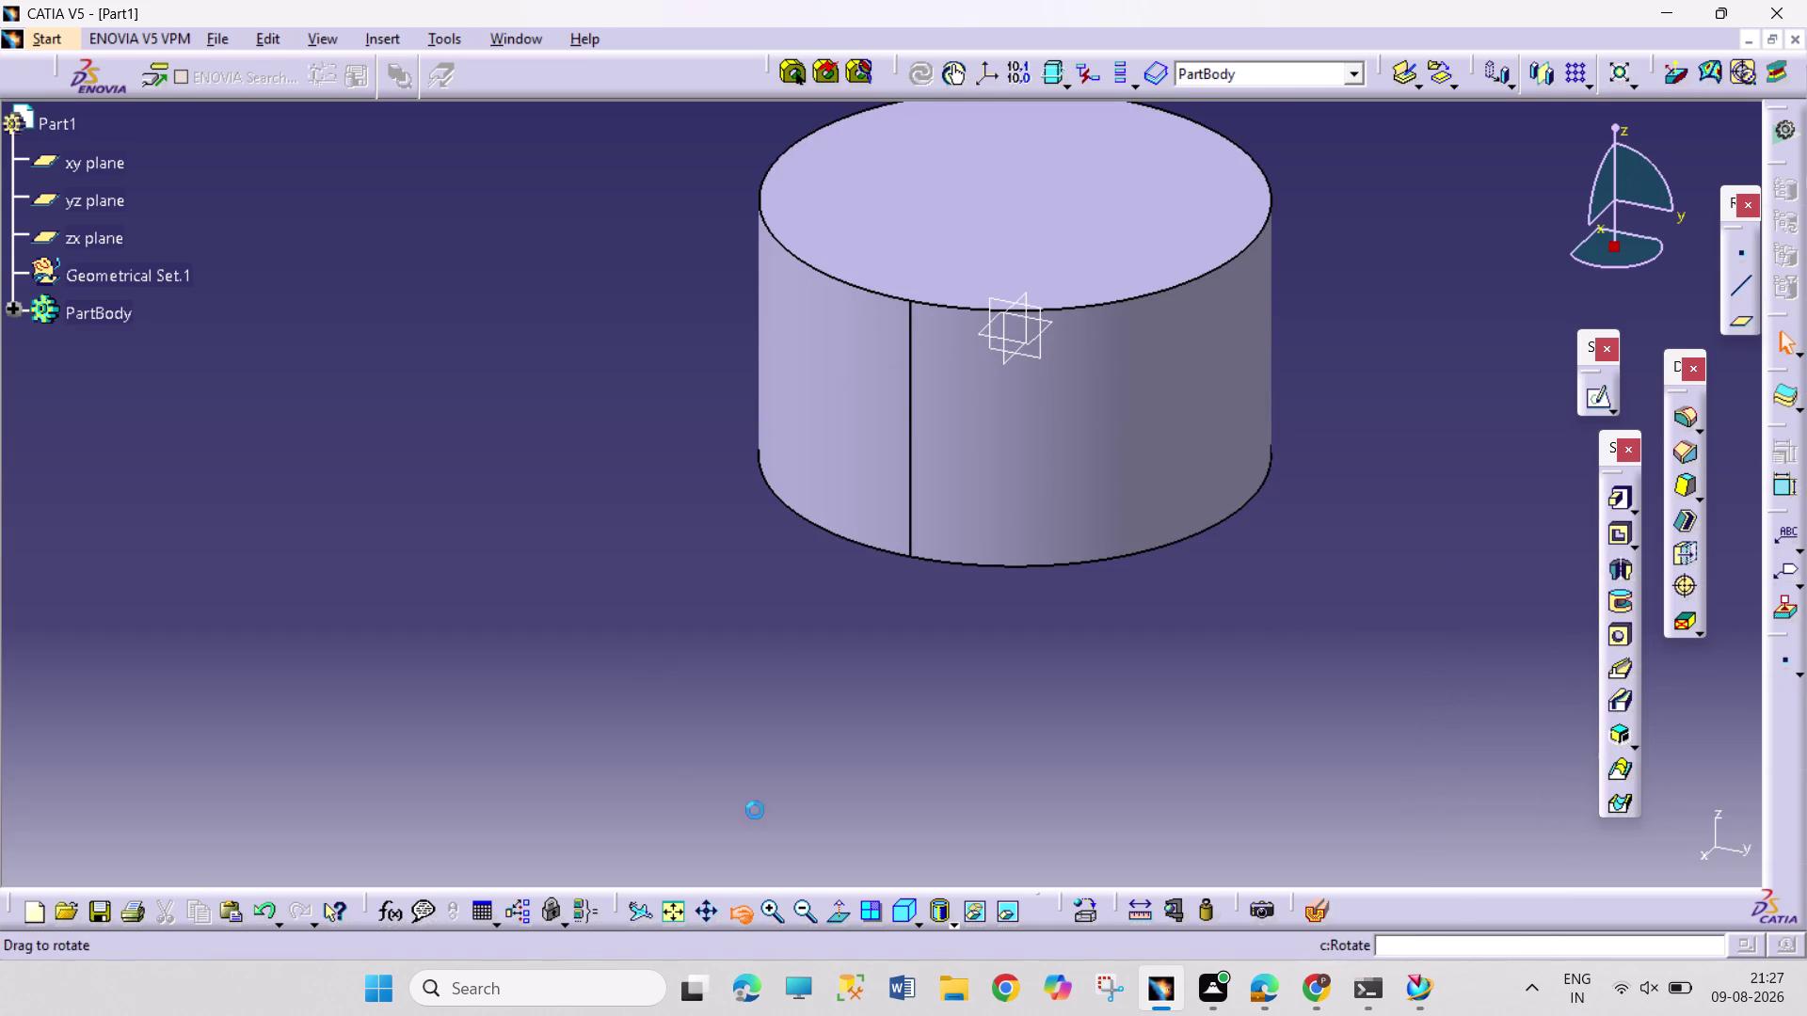
drag(756, 551, 1003, 581)
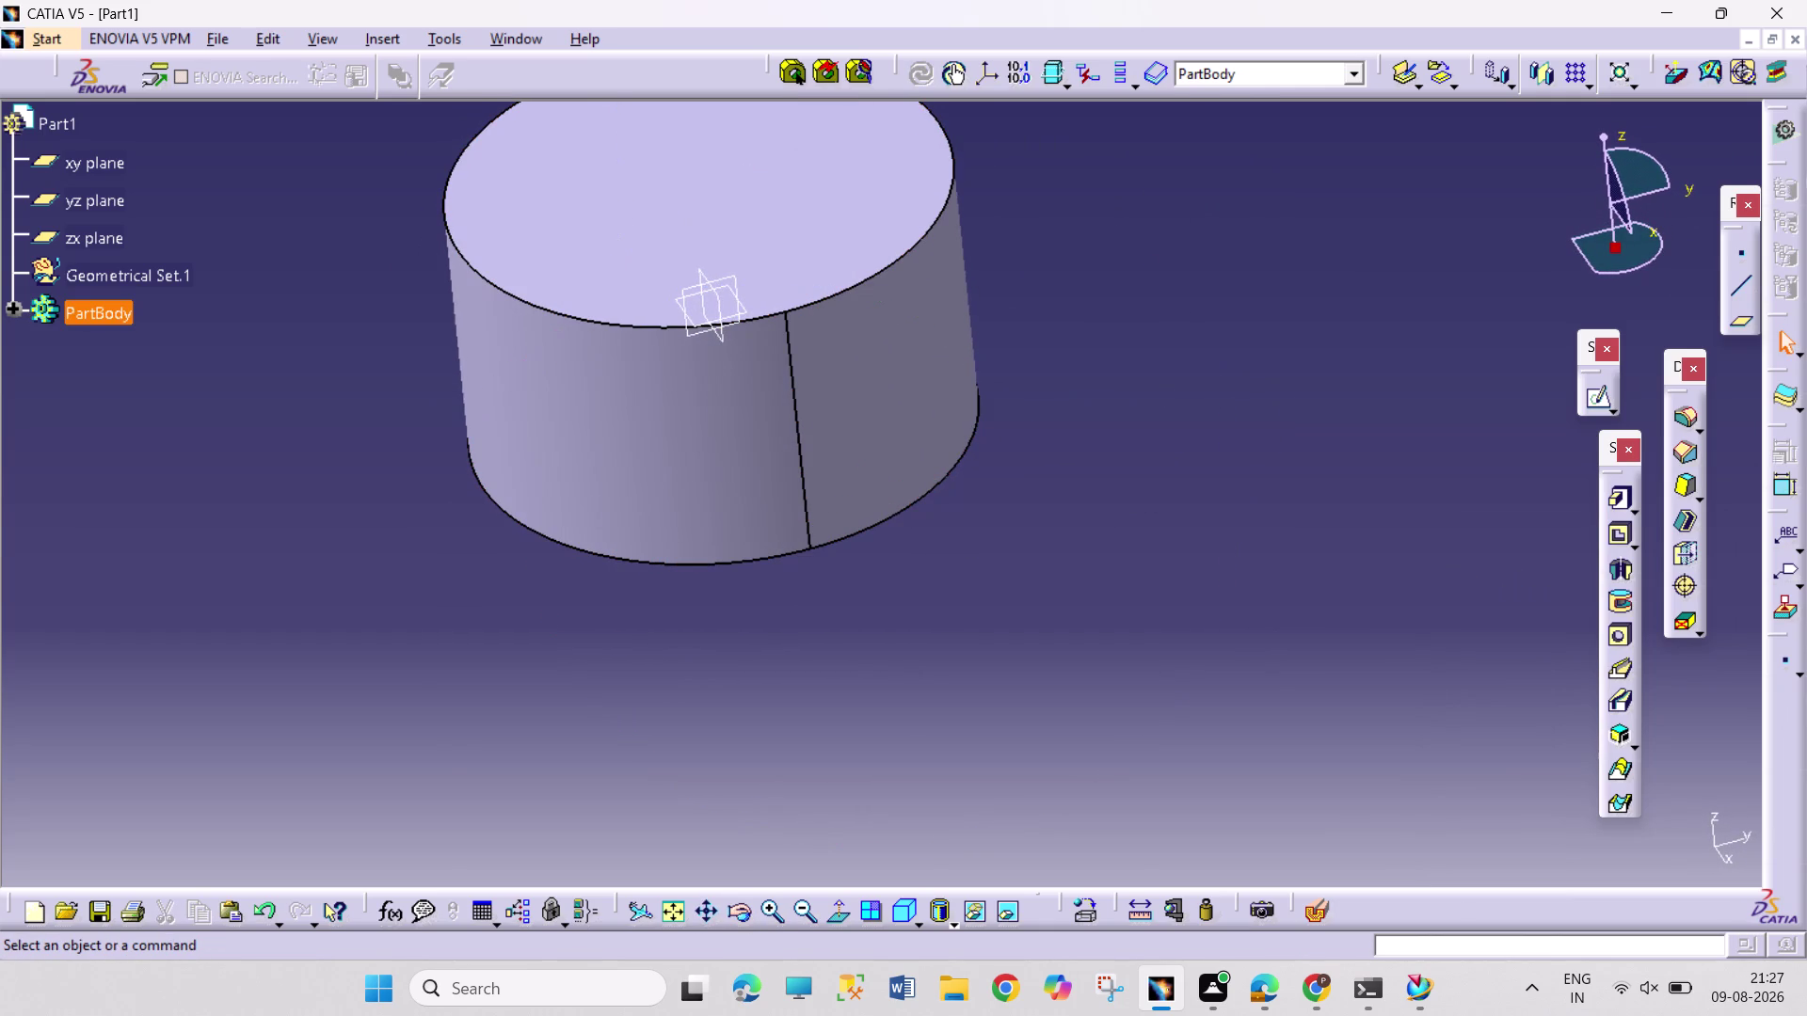
click(745, 907)
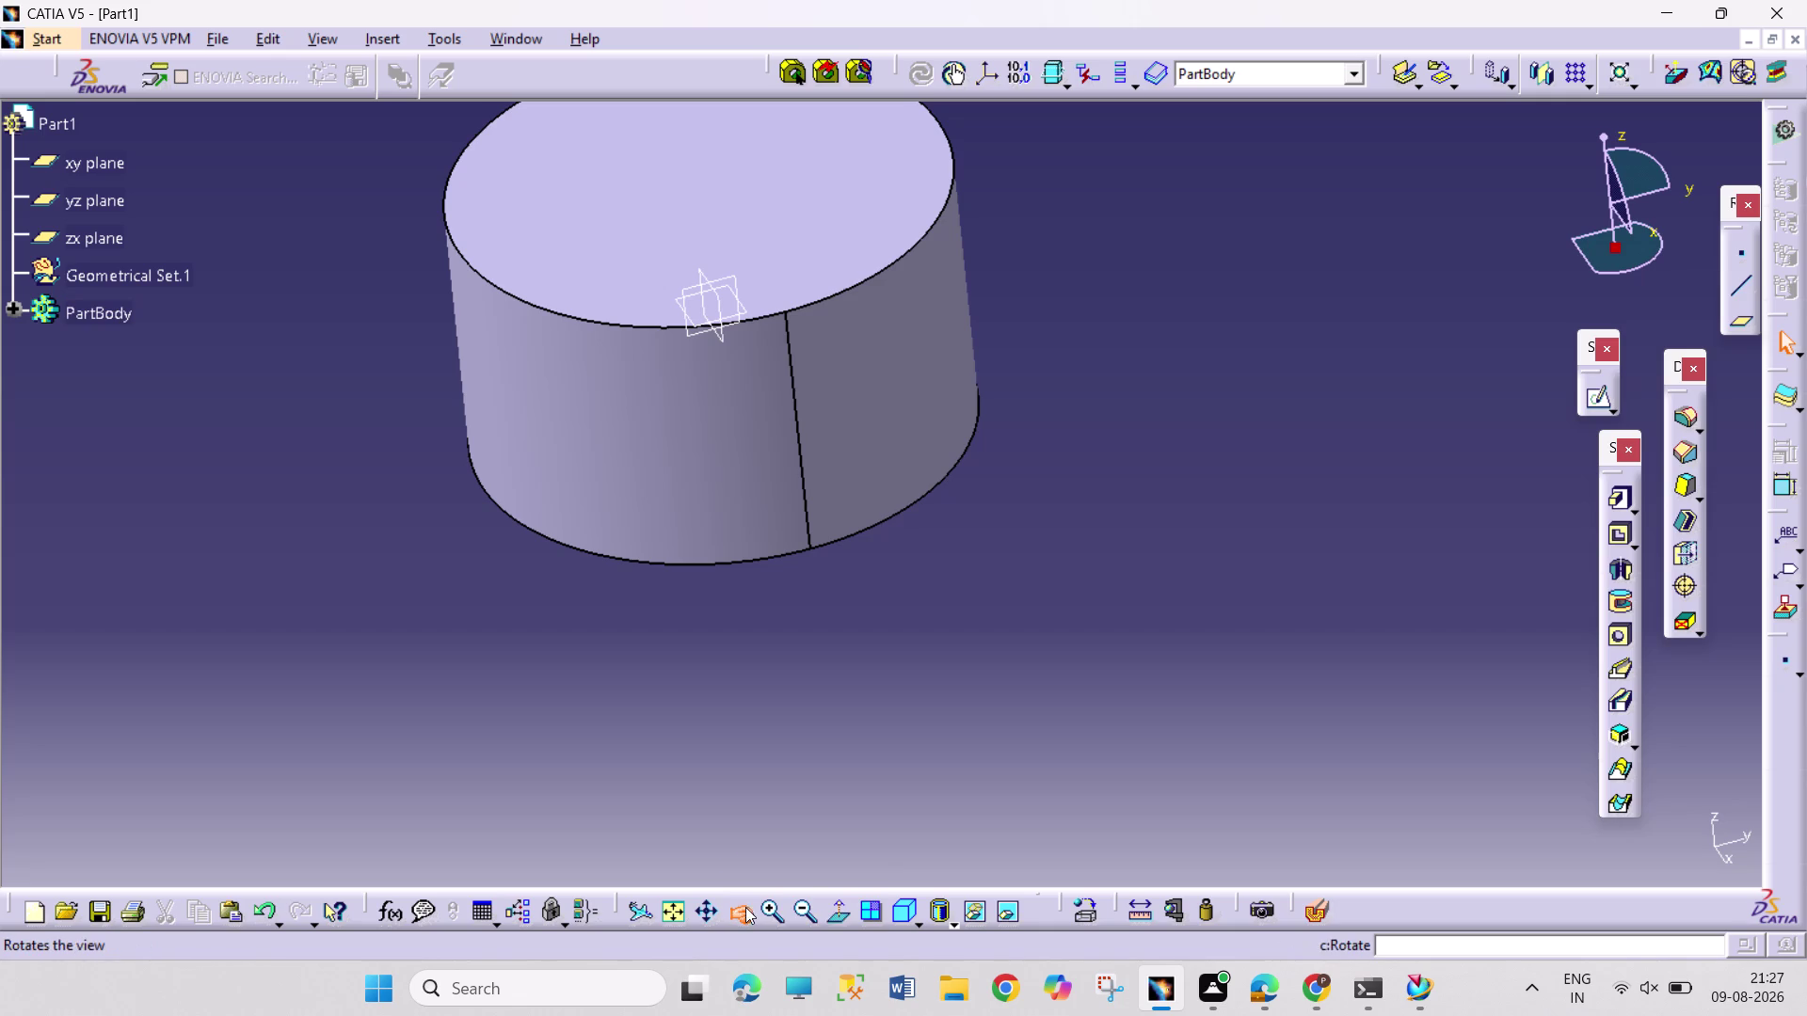
drag(643, 245, 609, 651)
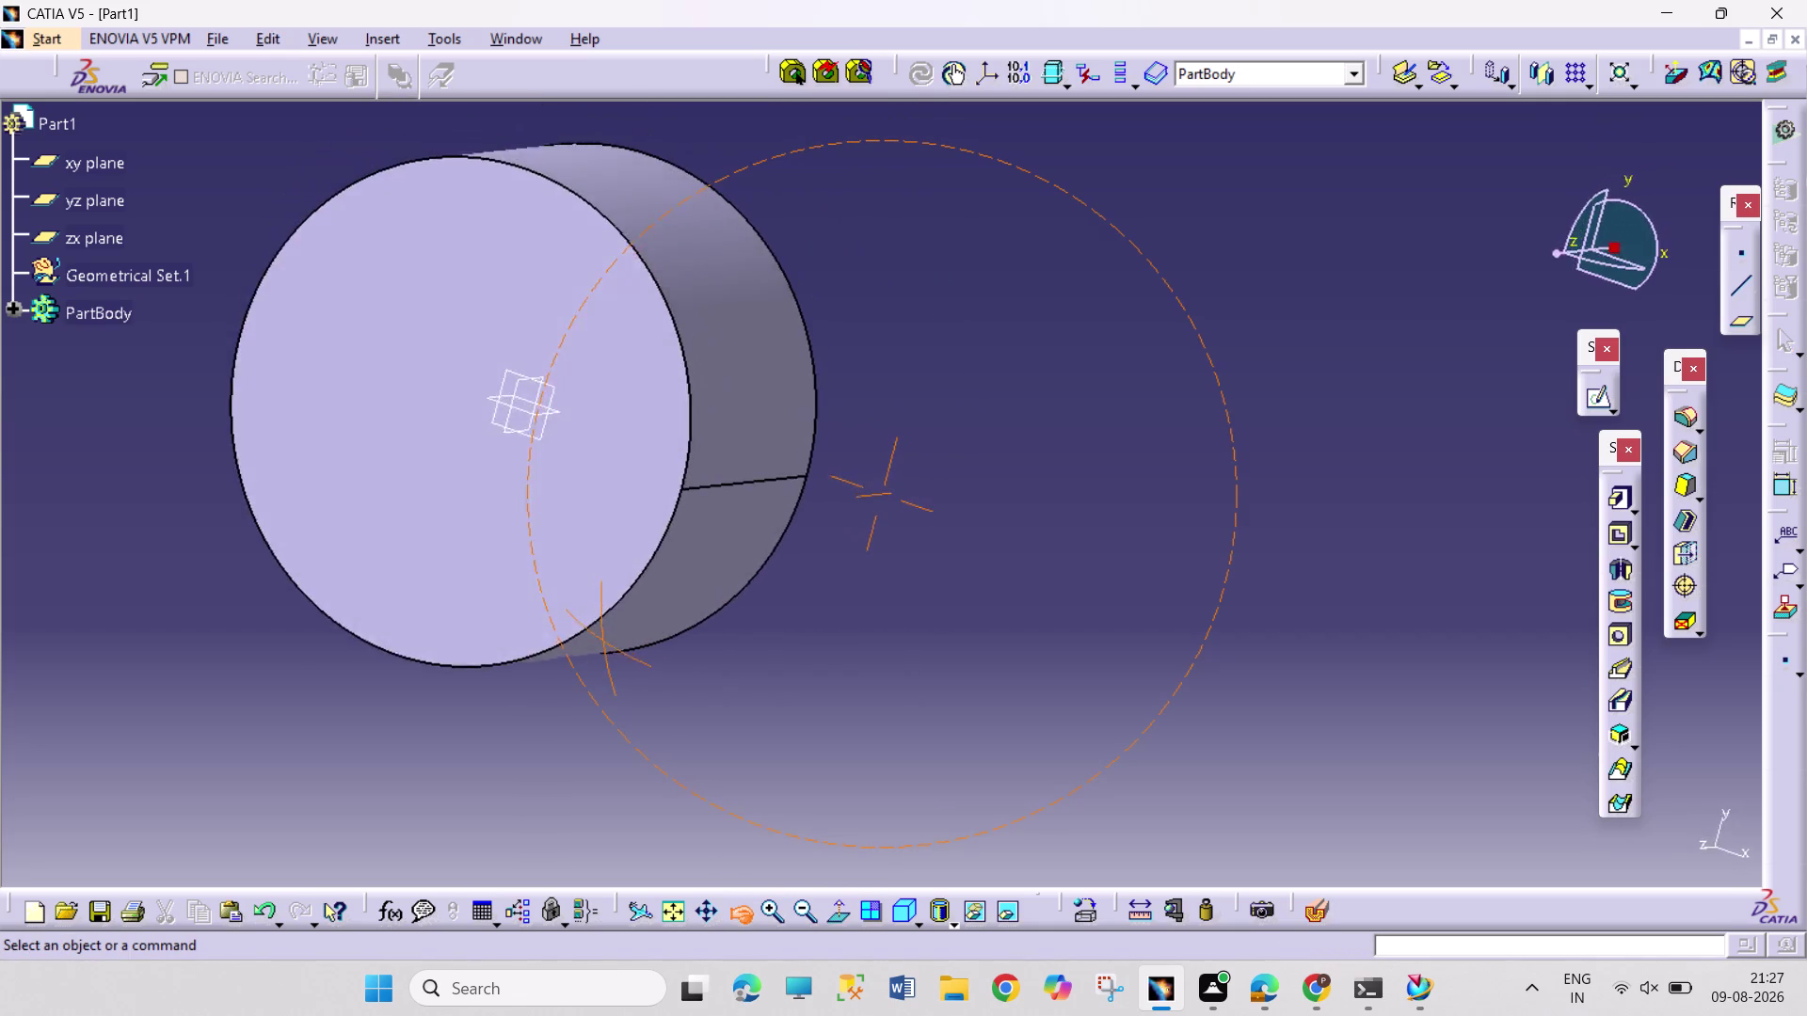
drag(609, 652, 703, 655)
click(489, 504)
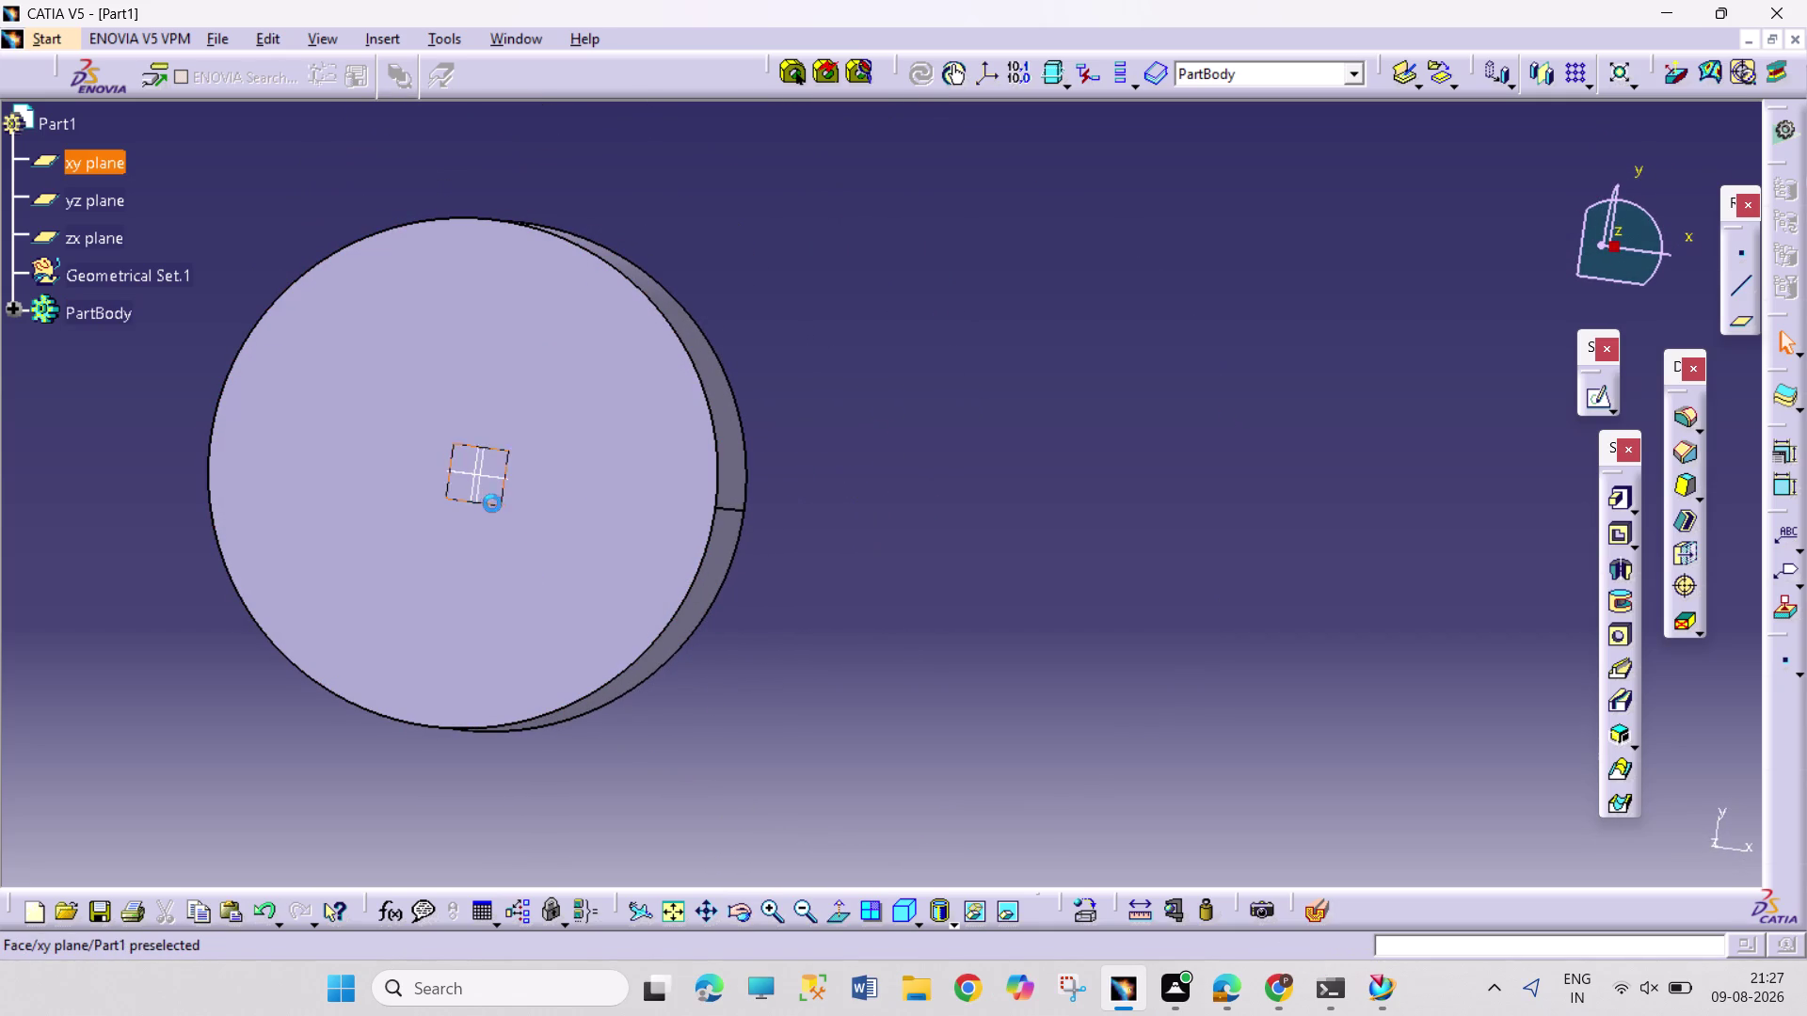
click(1592, 391)
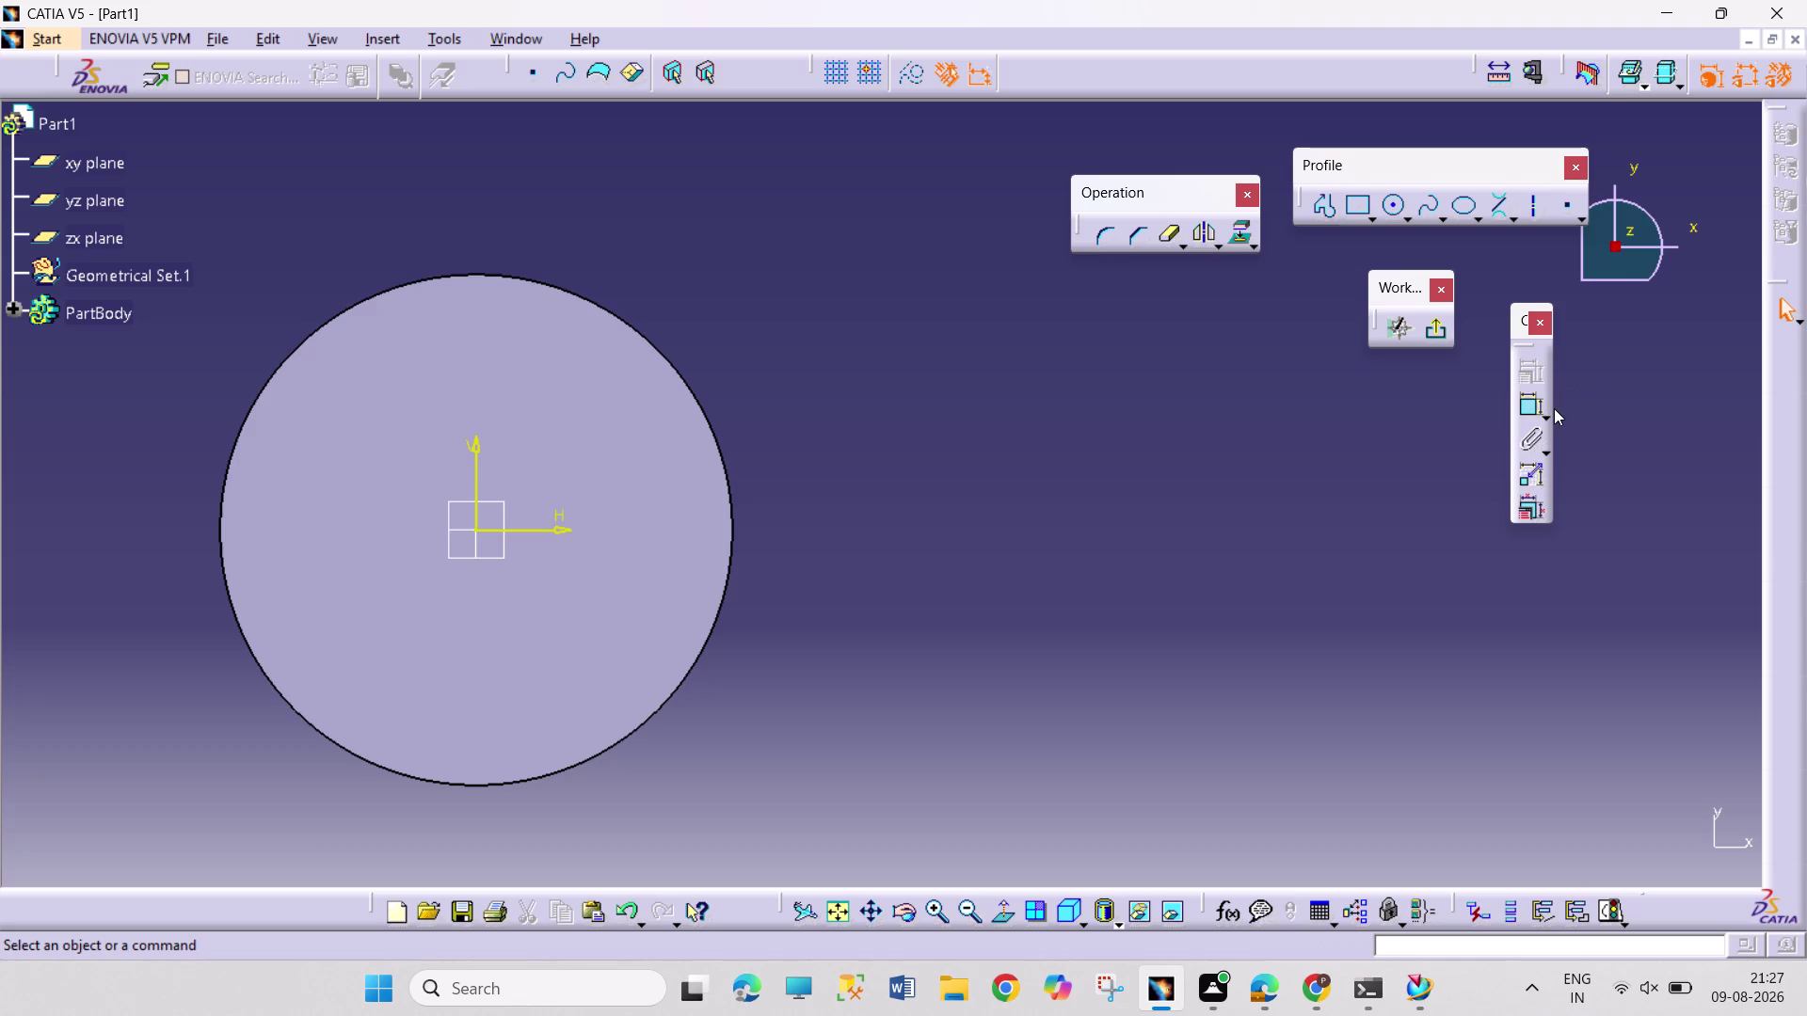
Draw a circle to the right of the cylinder face.
click(1397, 207)
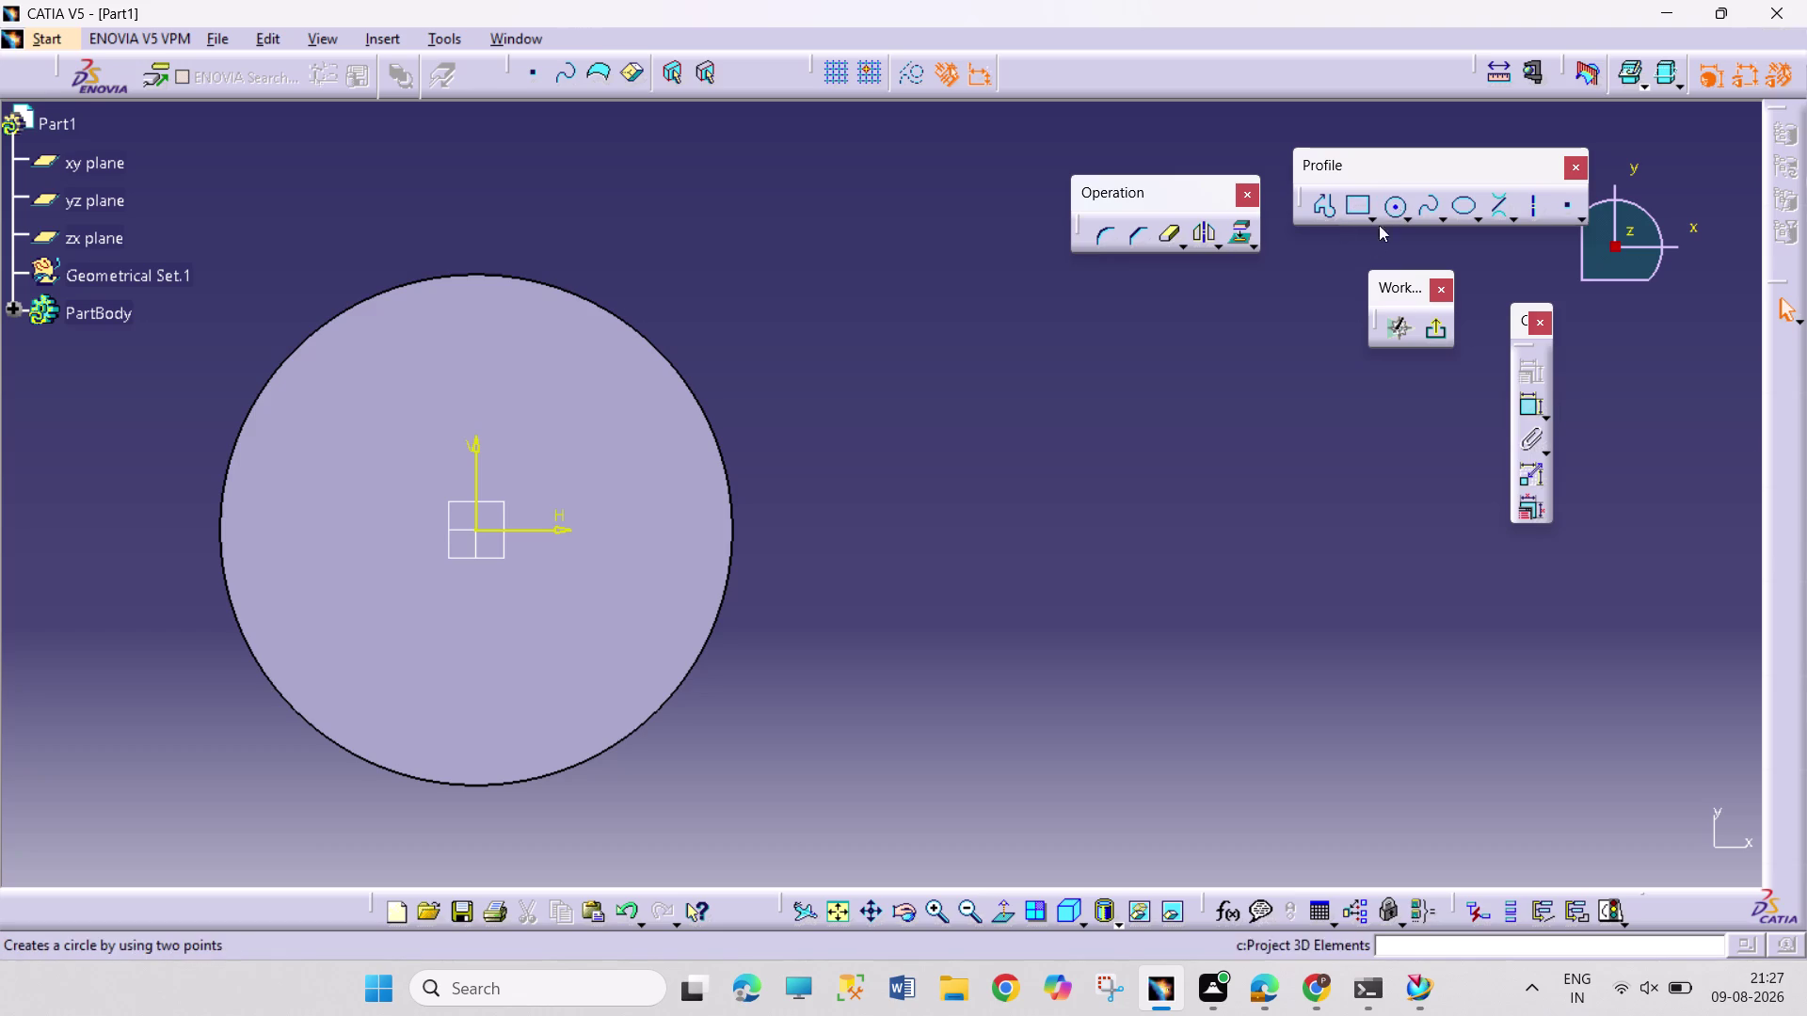
click(1253, 527)
click(1310, 635)
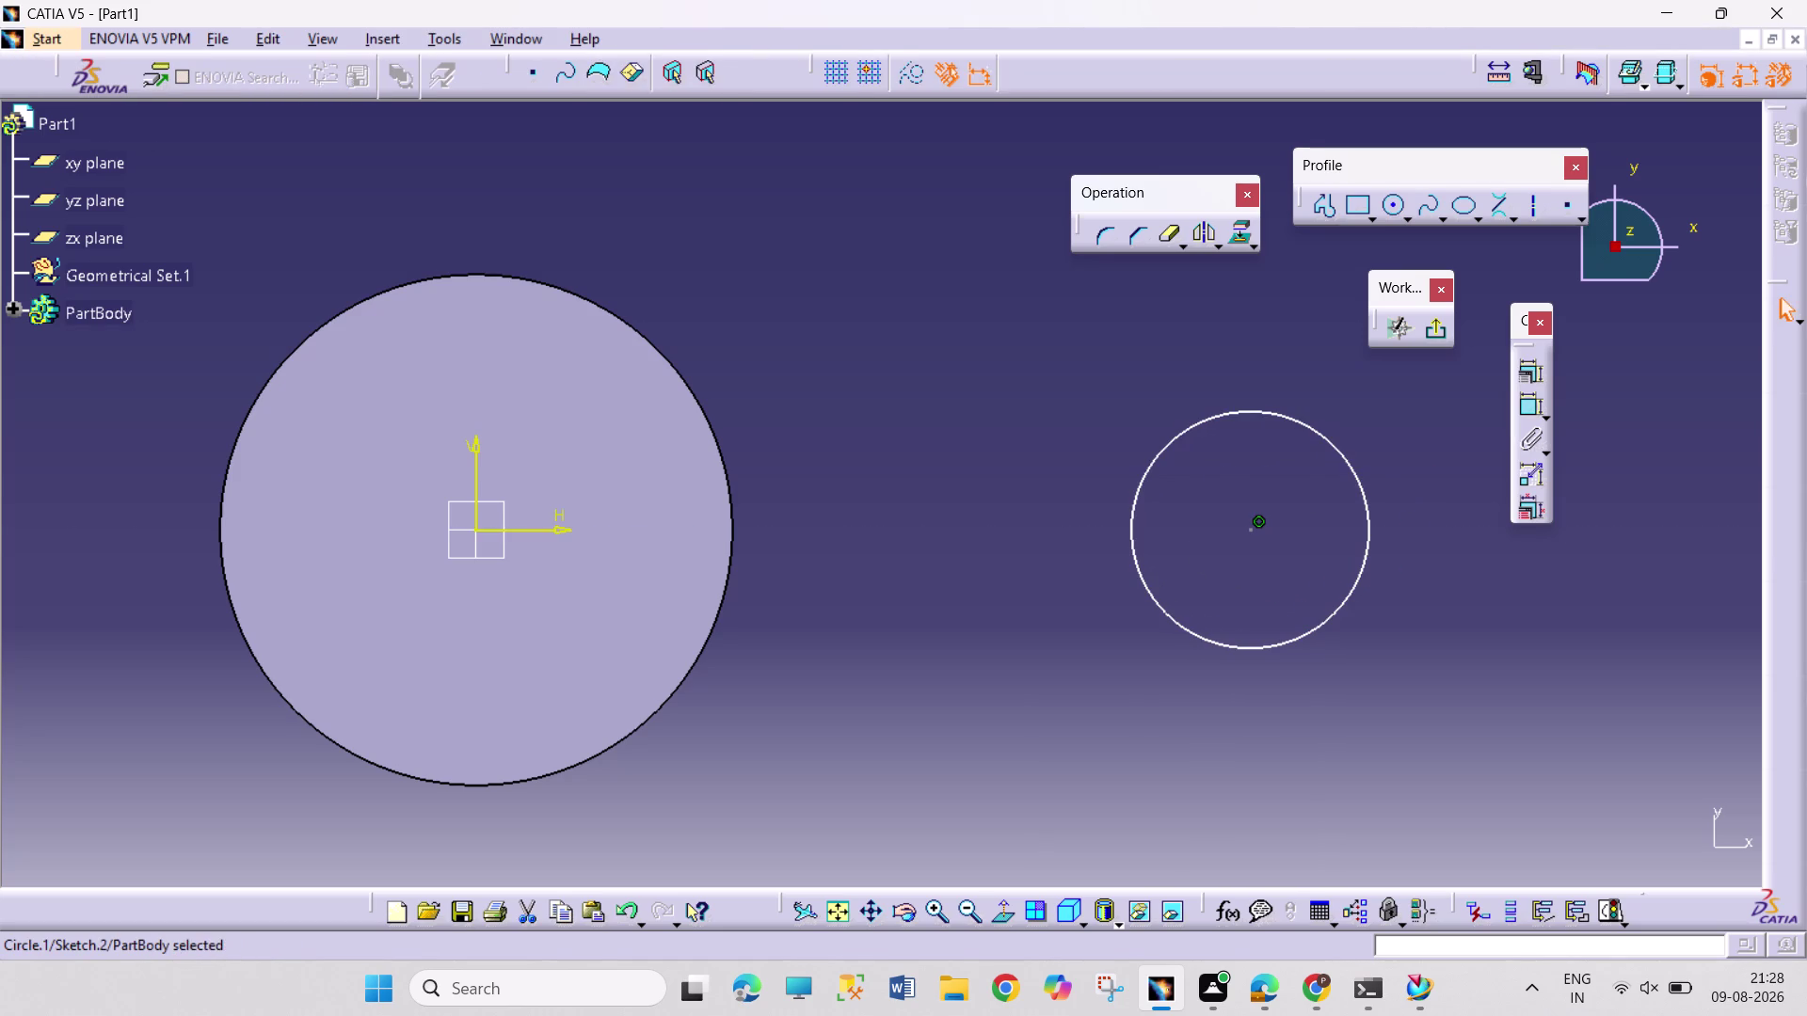
Constrain the new circle's diameter to 87.5 mm.
click(1536, 403)
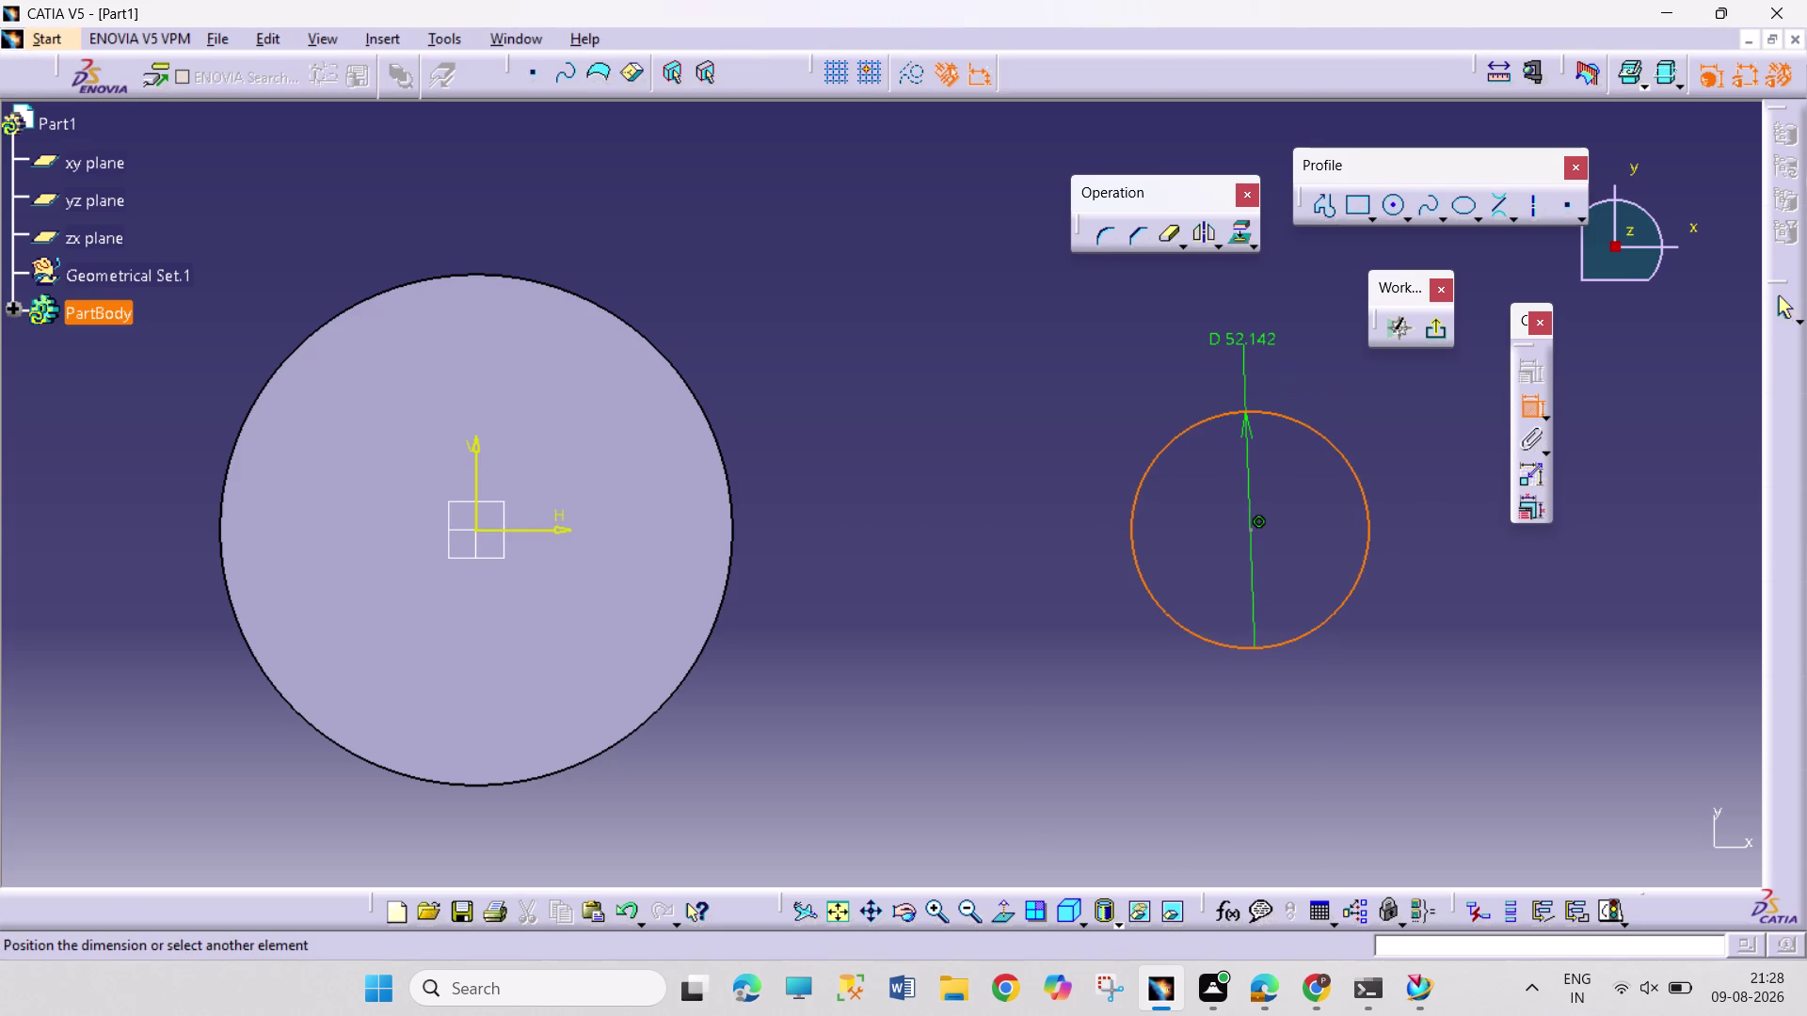
click(1251, 340)
double_click(1254, 333)
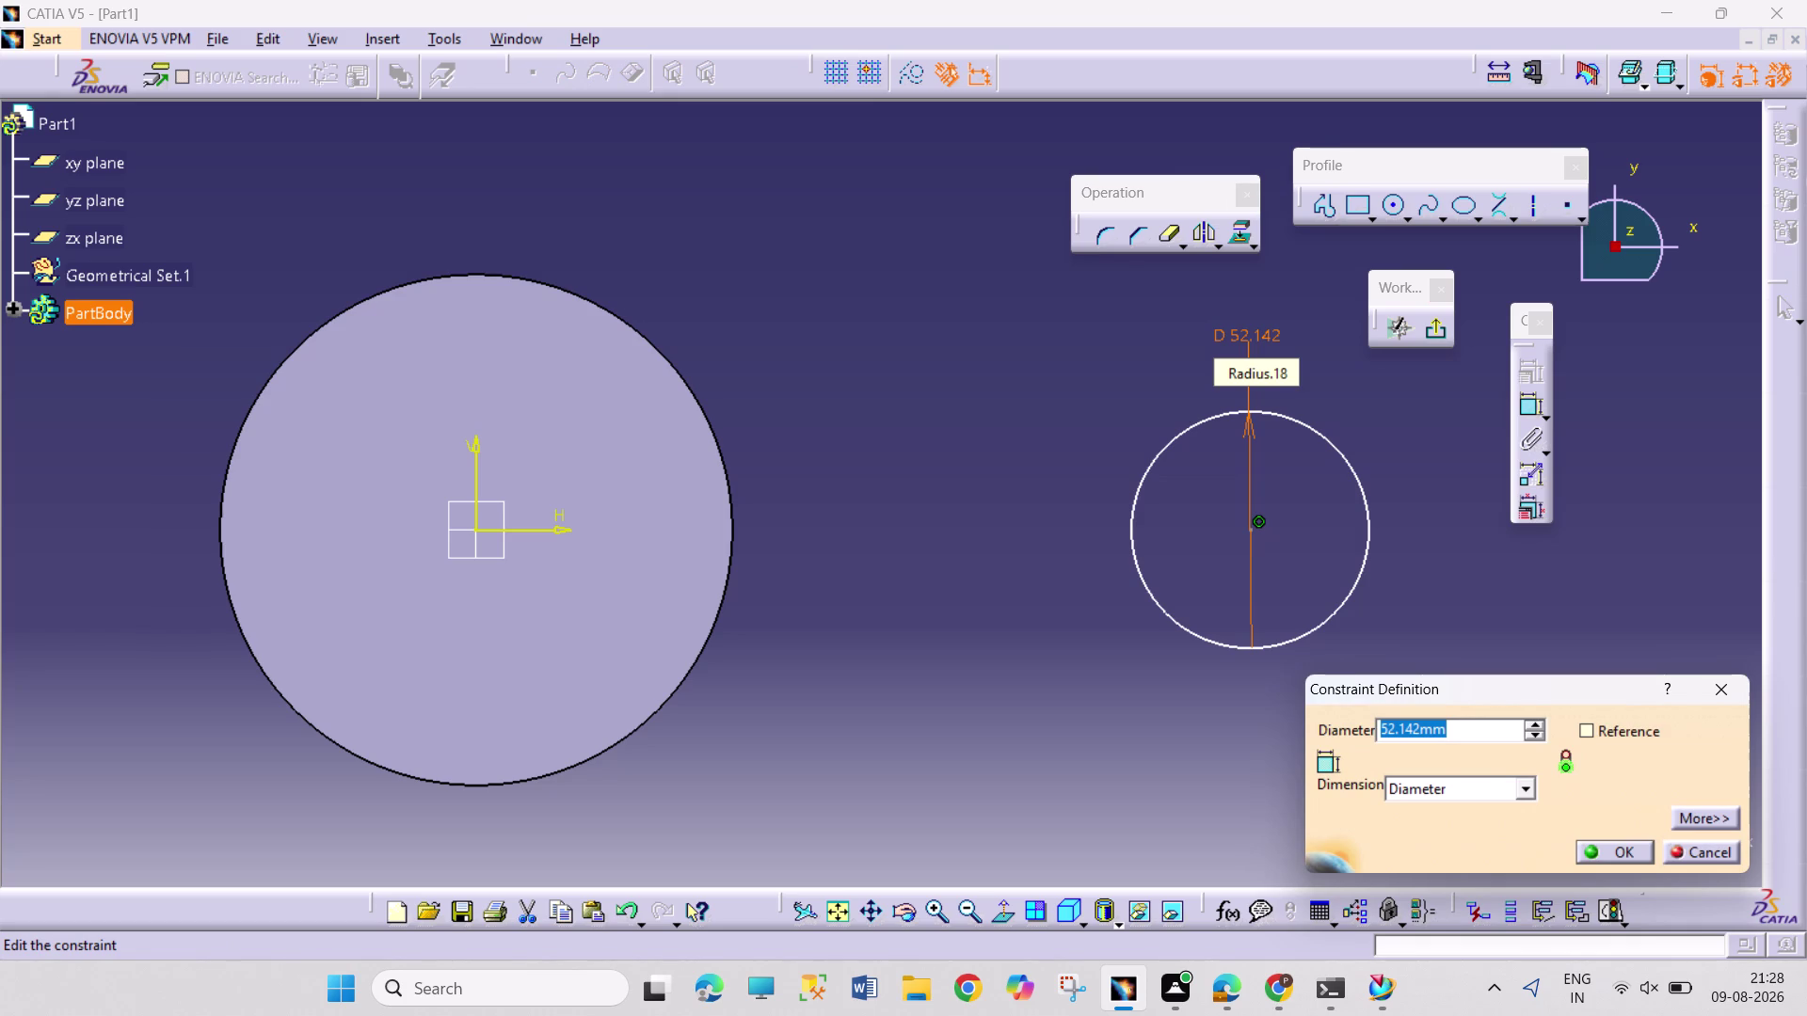
text(87.5)
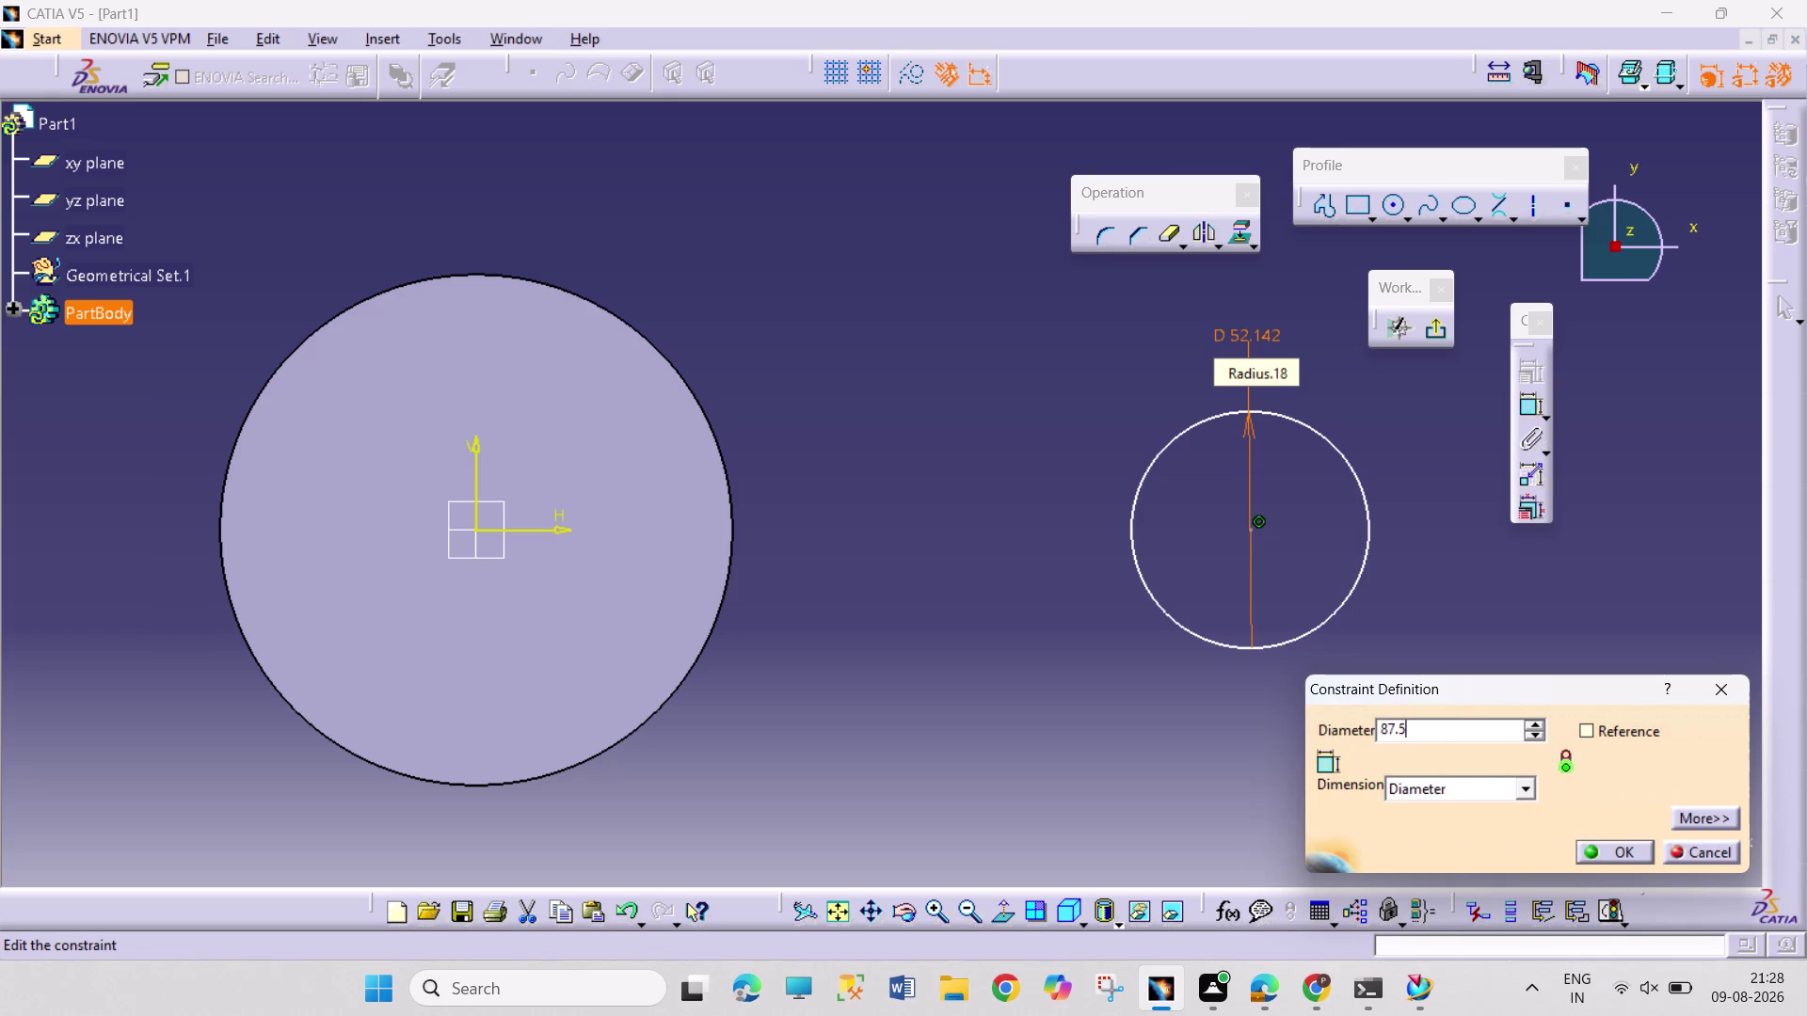
text(0)
key(Return)
click(1501, 610)
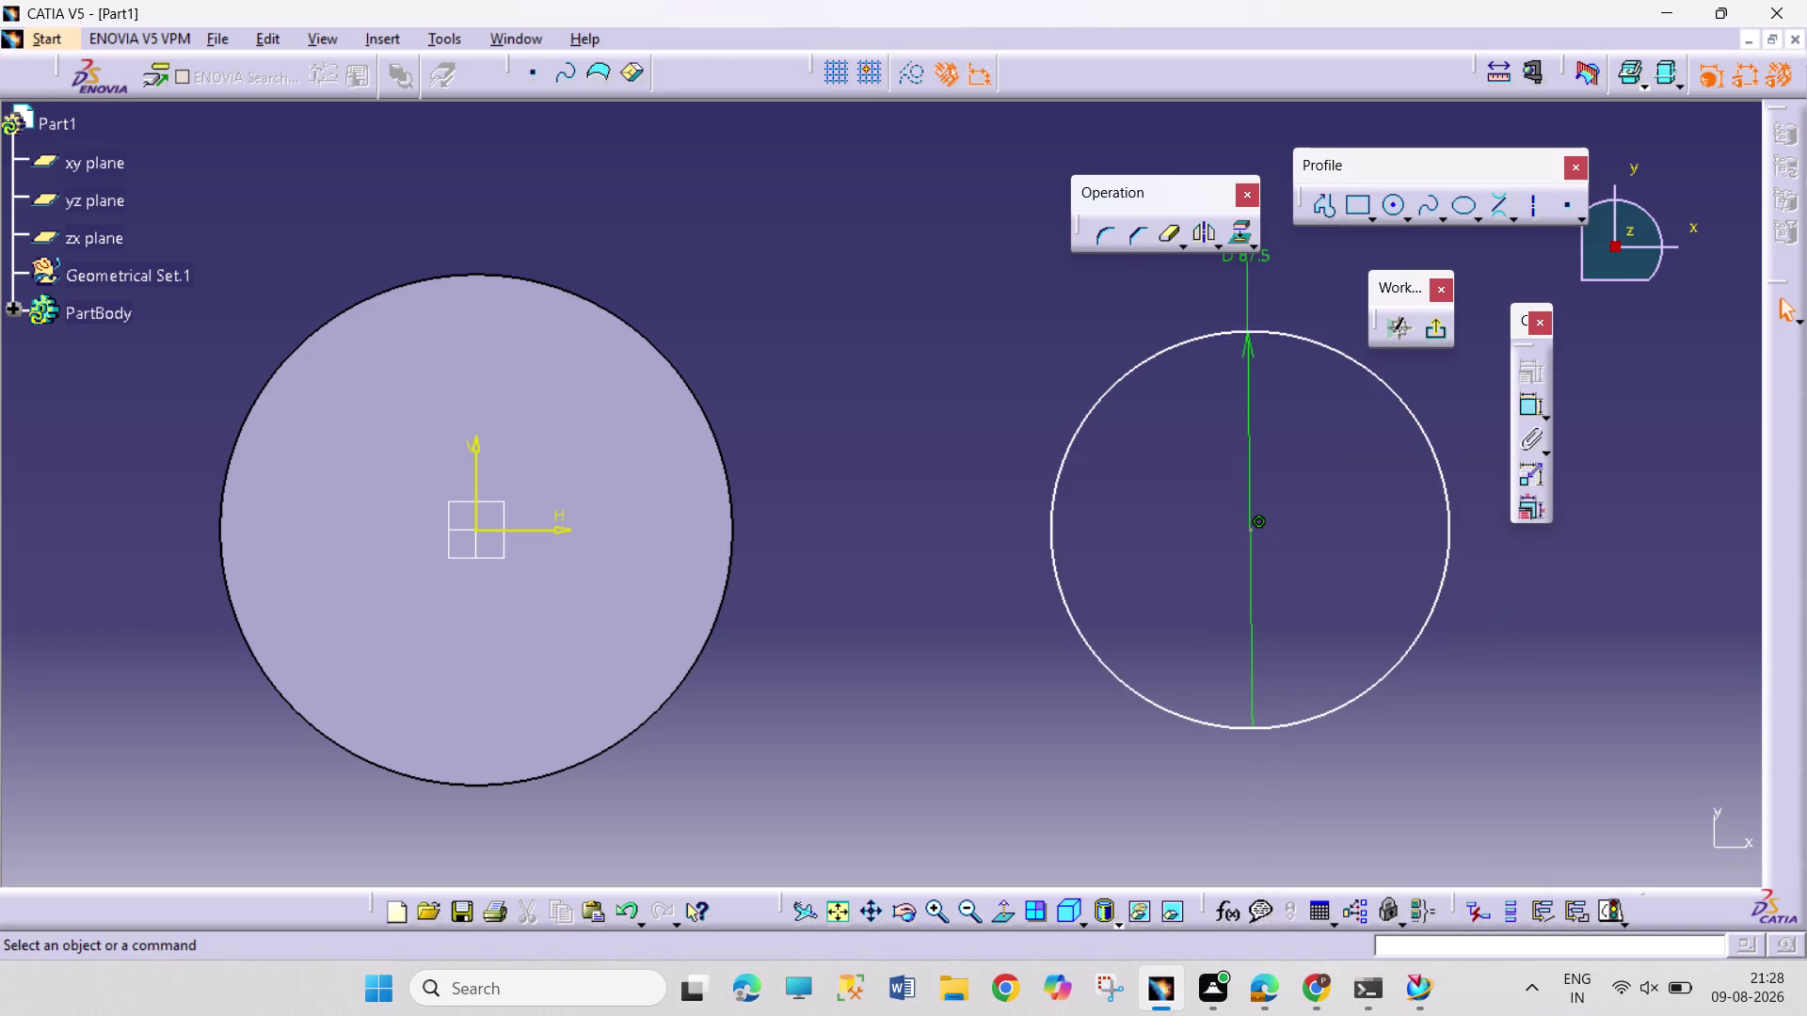
click(1534, 411)
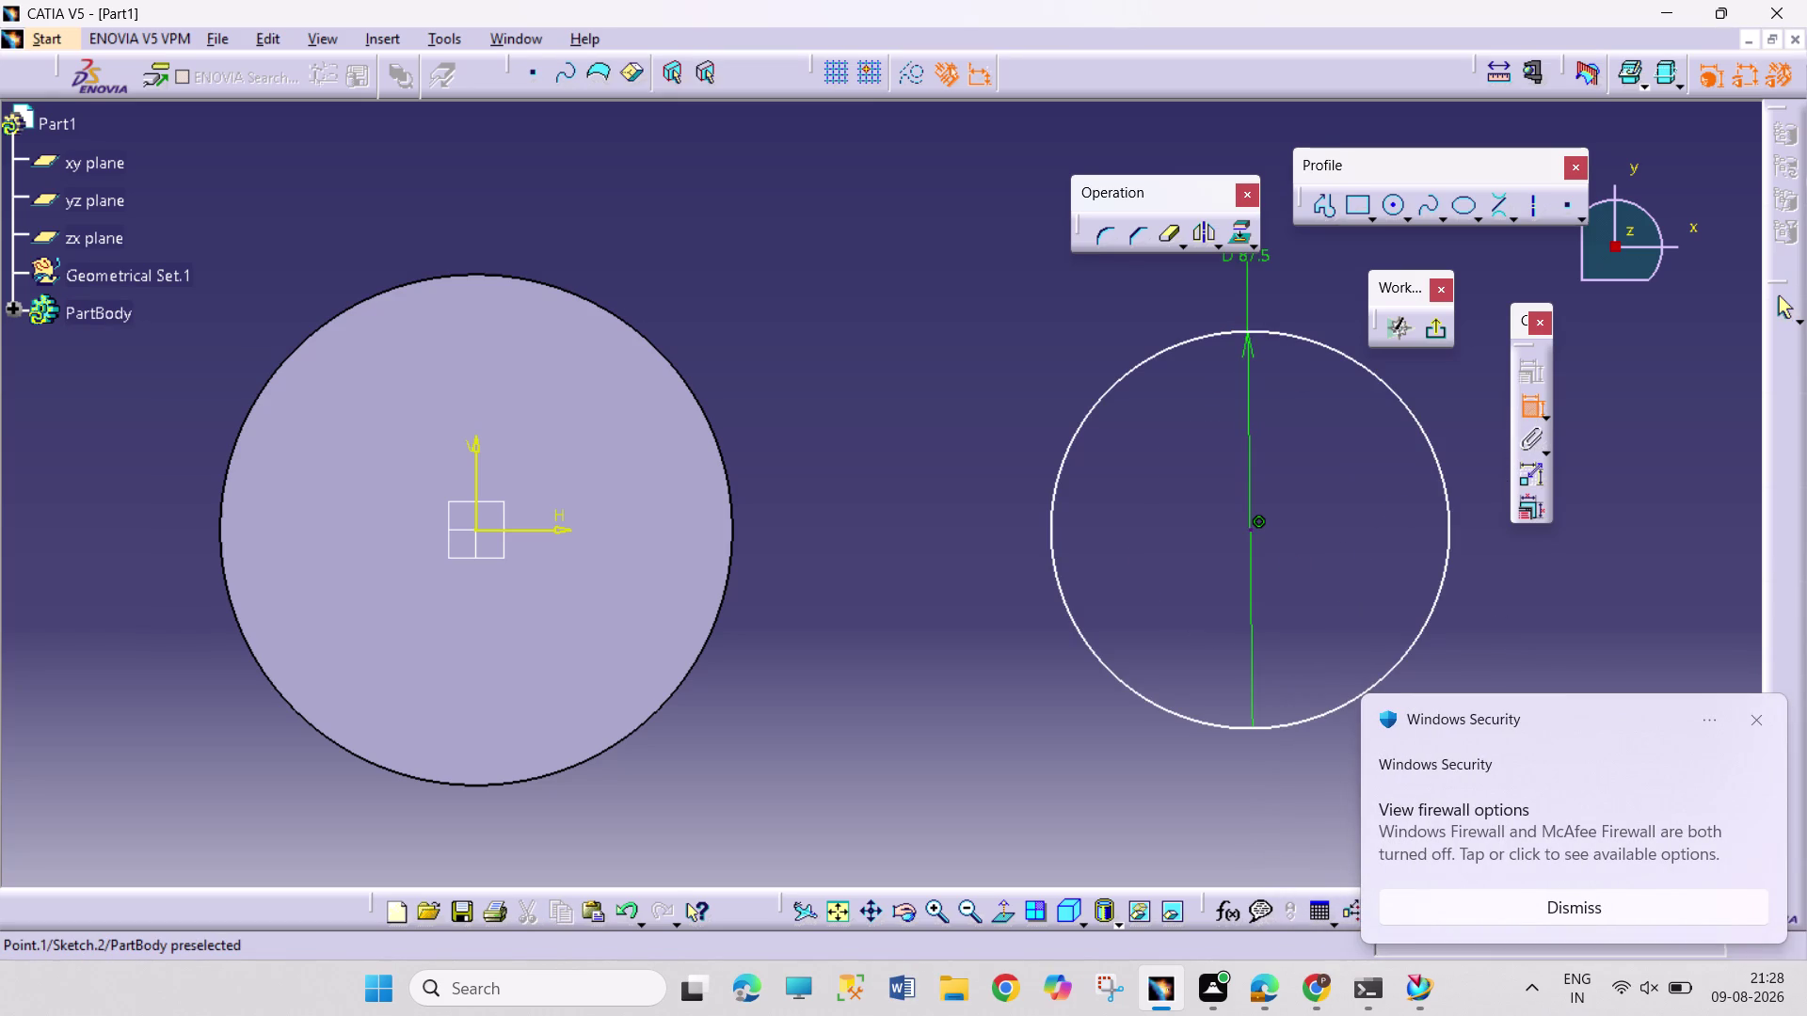
Dimension the circle's center 200 mm from the vertical axis.
click(1251, 528)
click(475, 480)
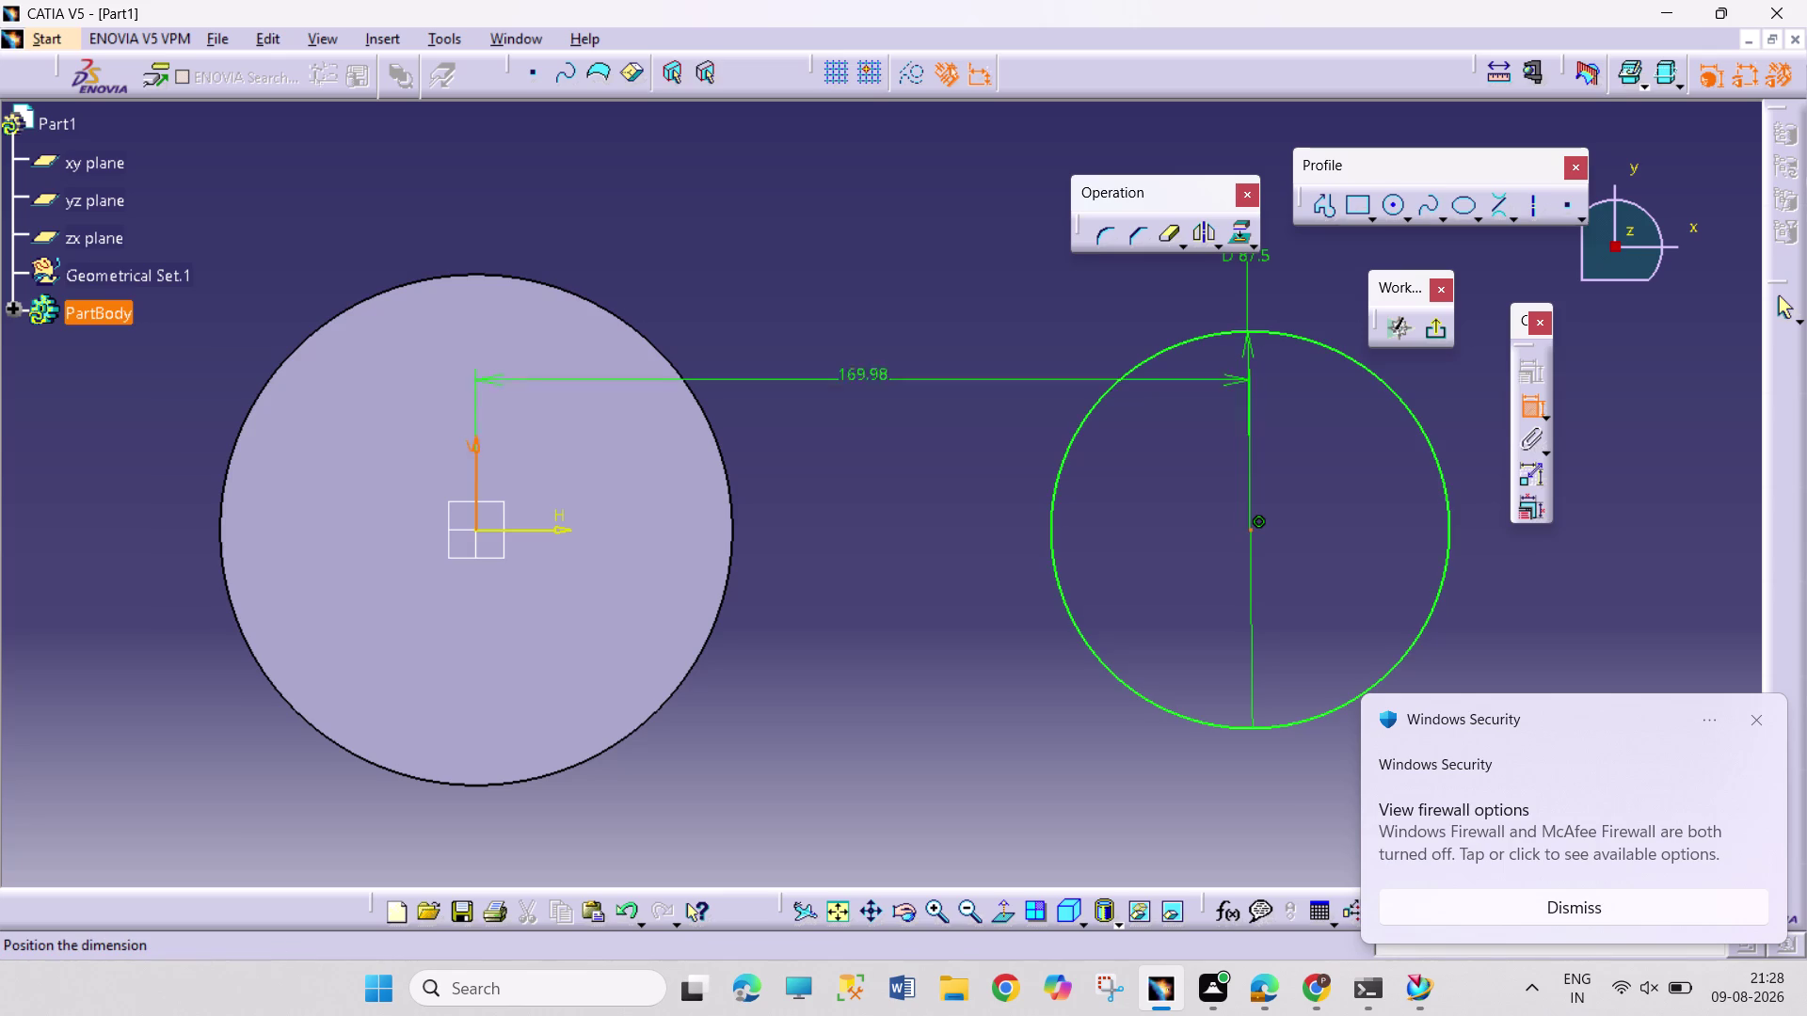
click(726, 248)
double_click(726, 243)
text(2)
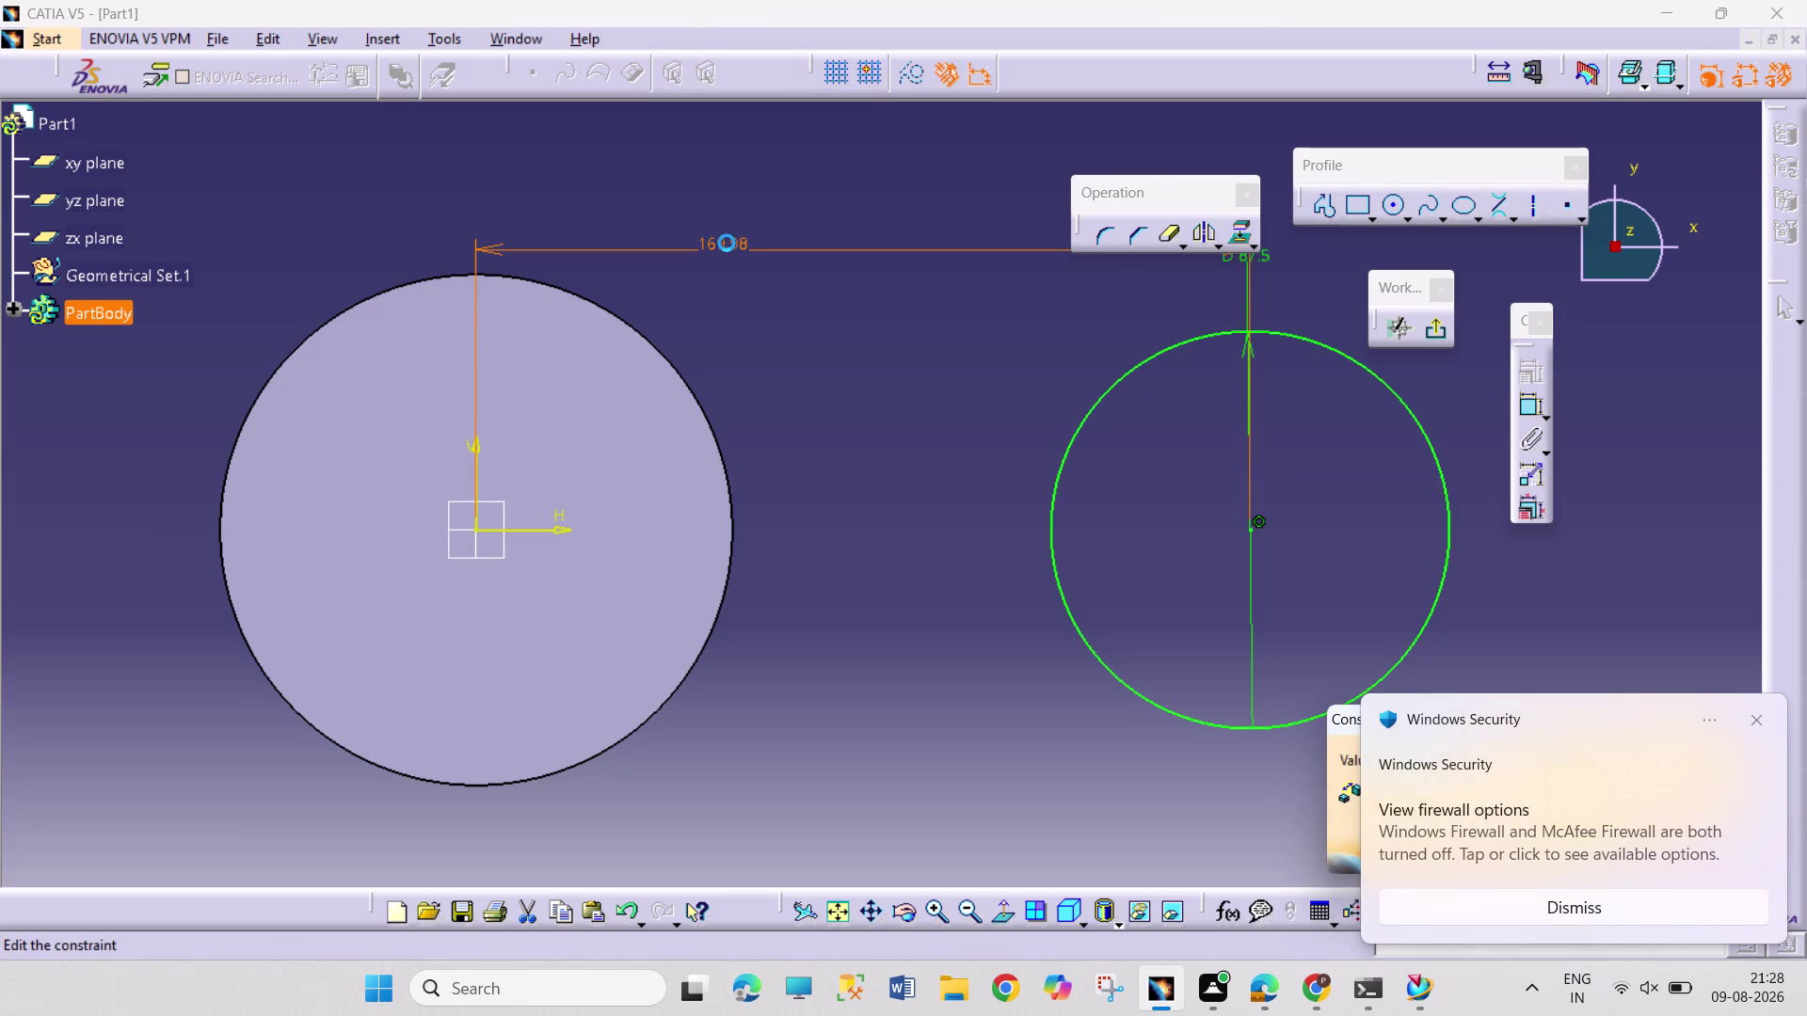
text(00)
key(Return)
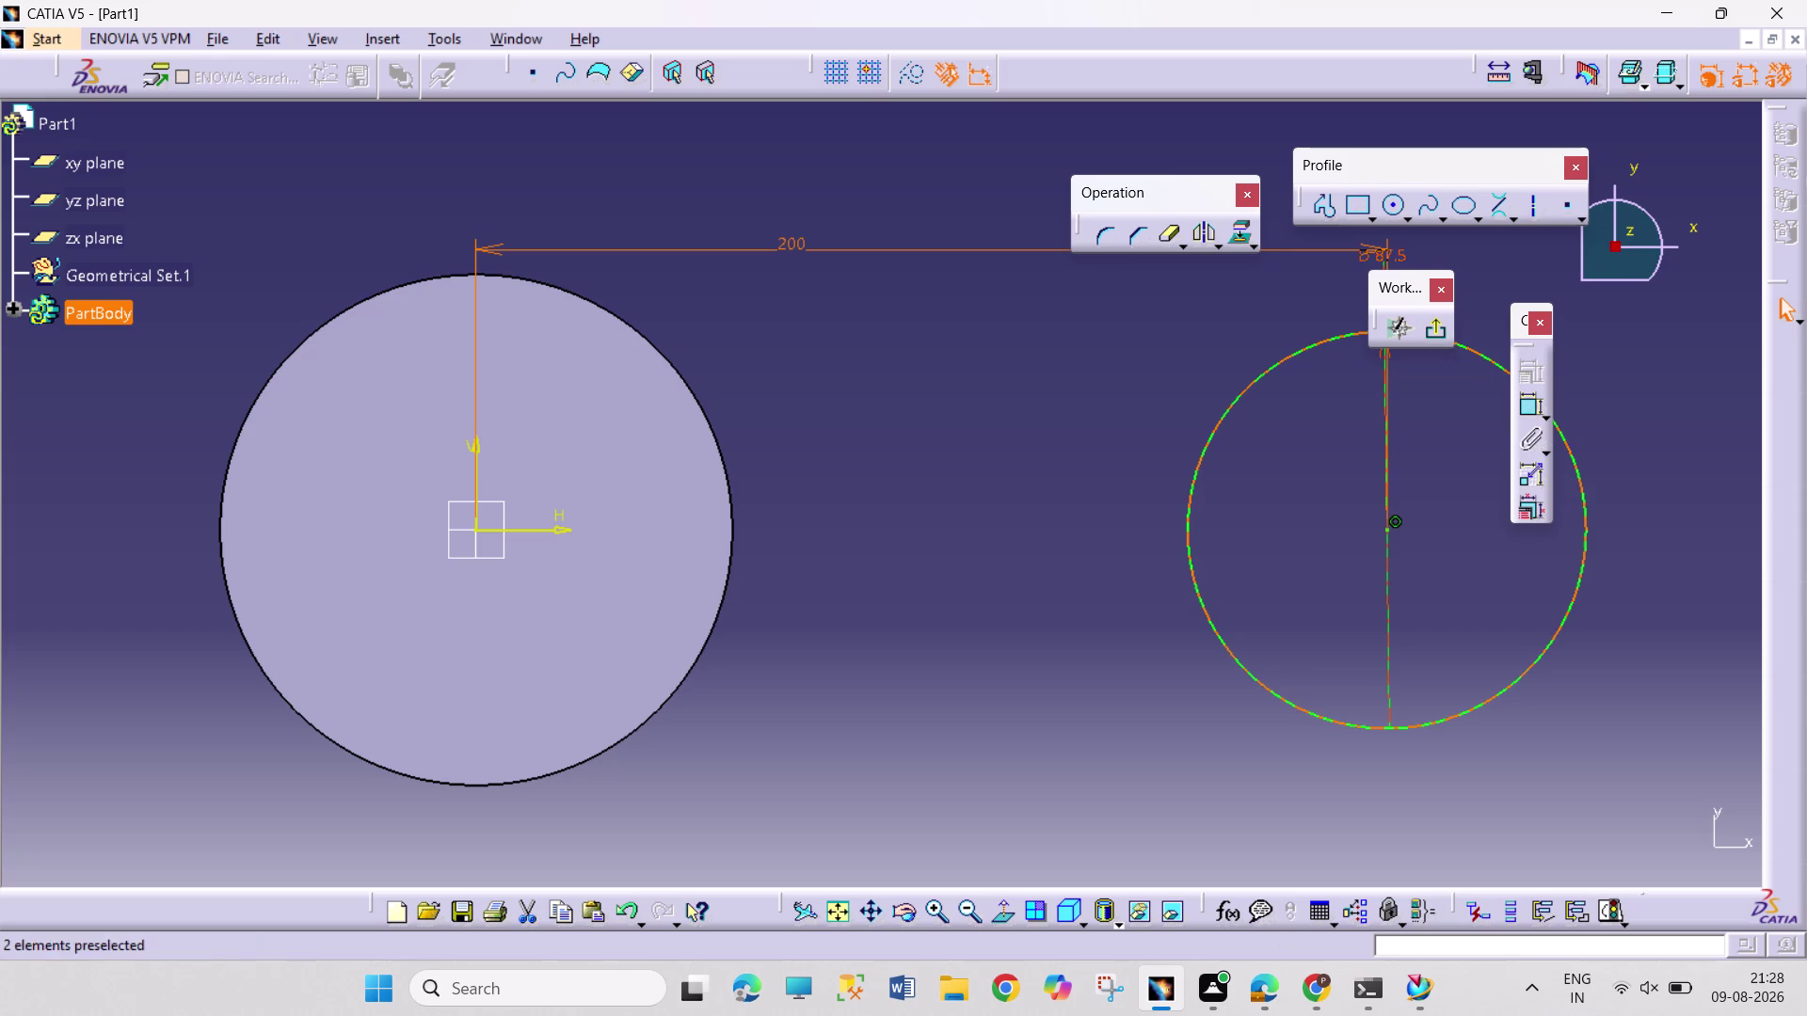
Exit the sketcher and return to the 3D part.
drag(1396, 251, 1471, 266)
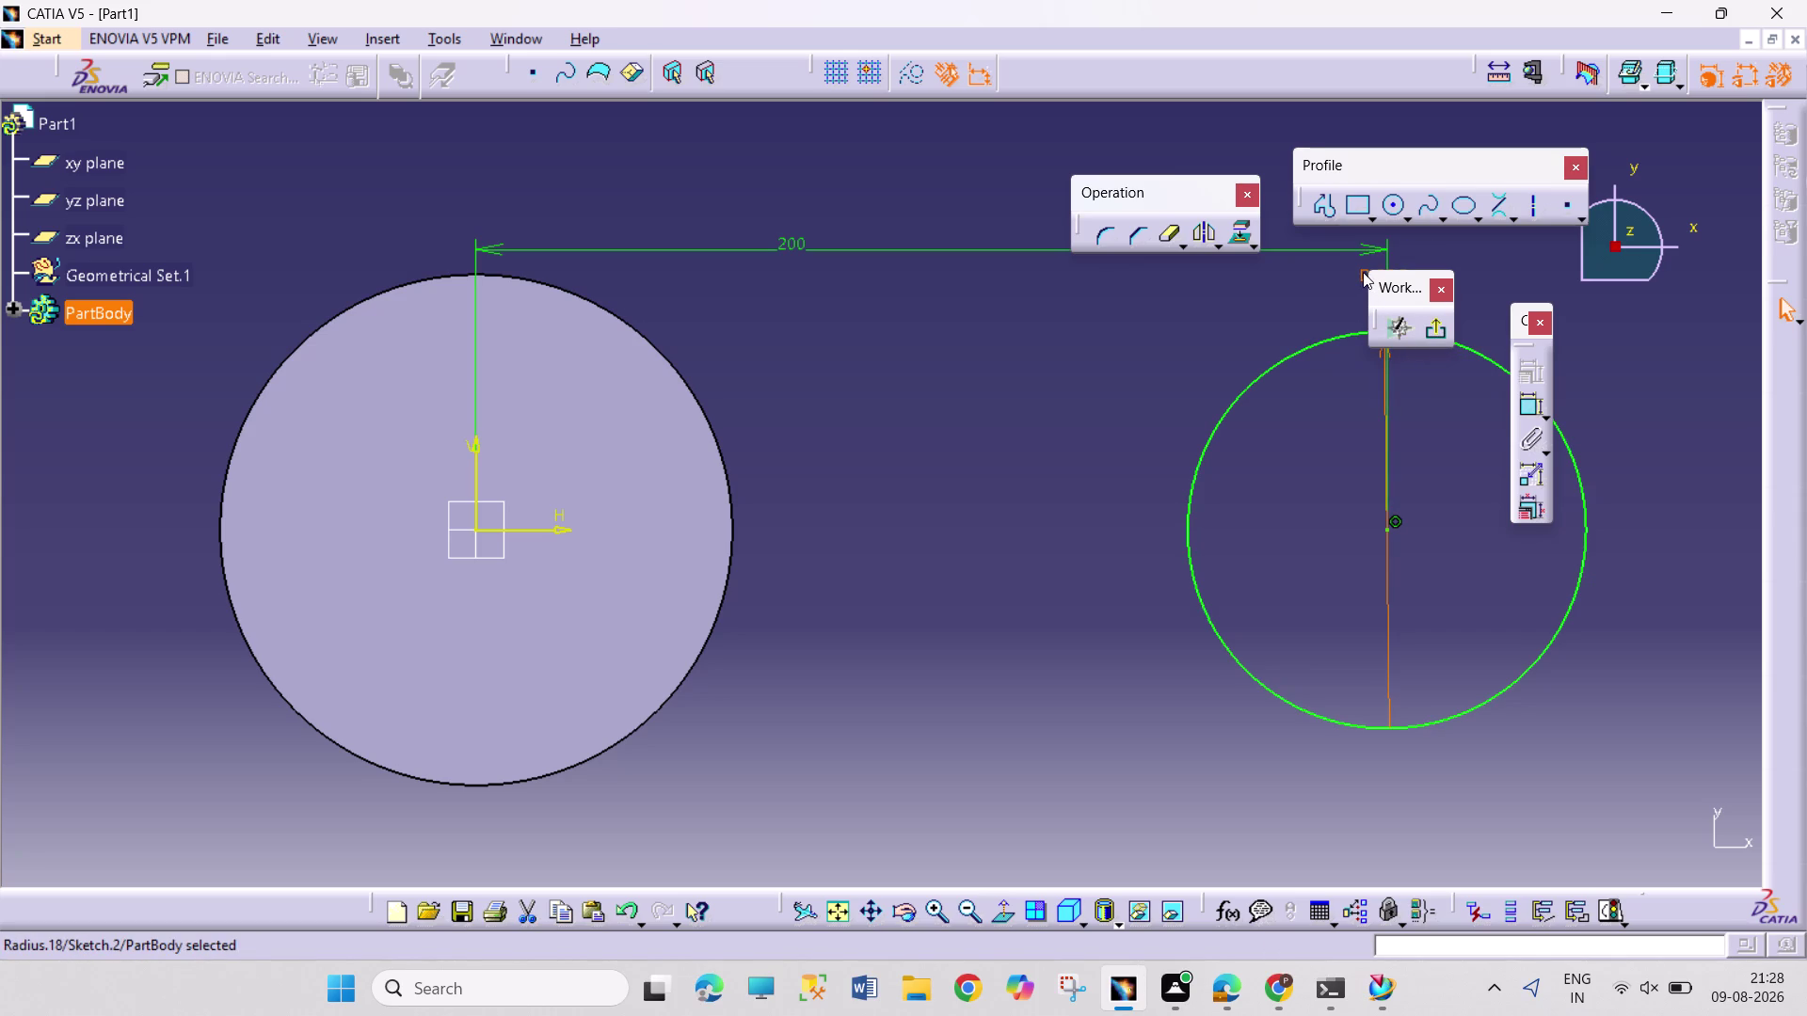
drag(1386, 363, 1375, 363)
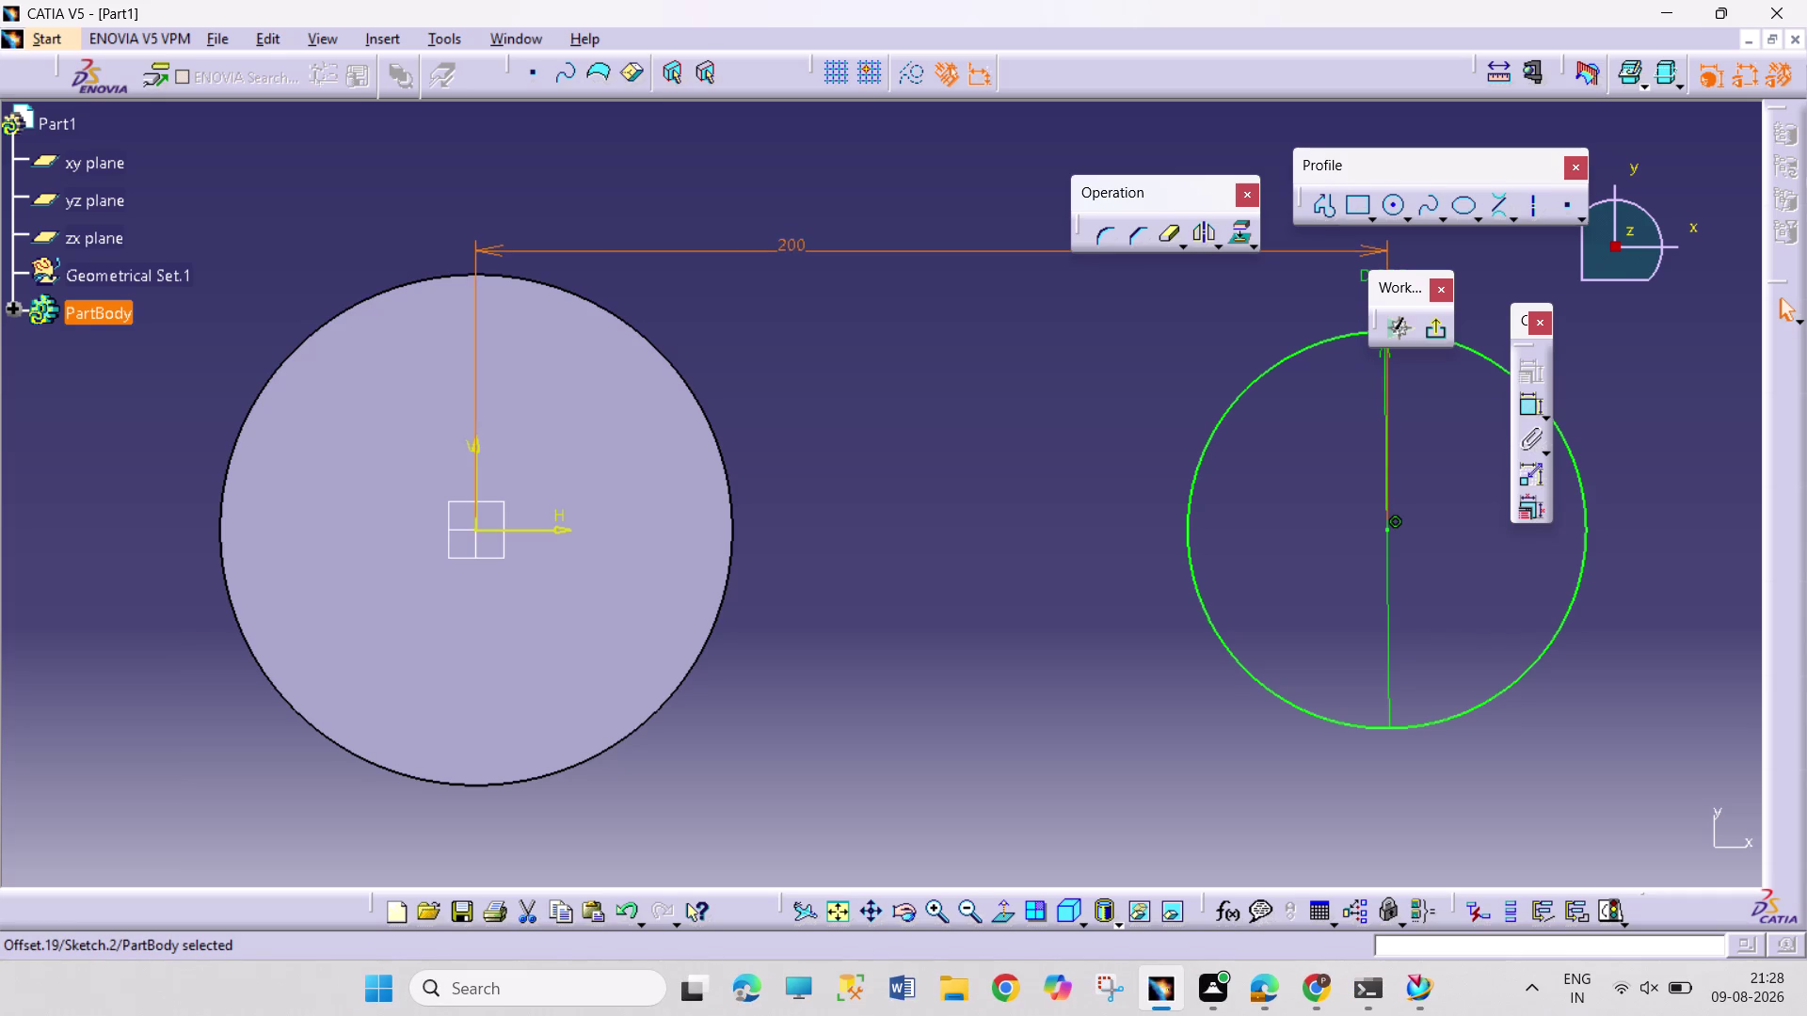
drag(1375, 364, 1359, 347)
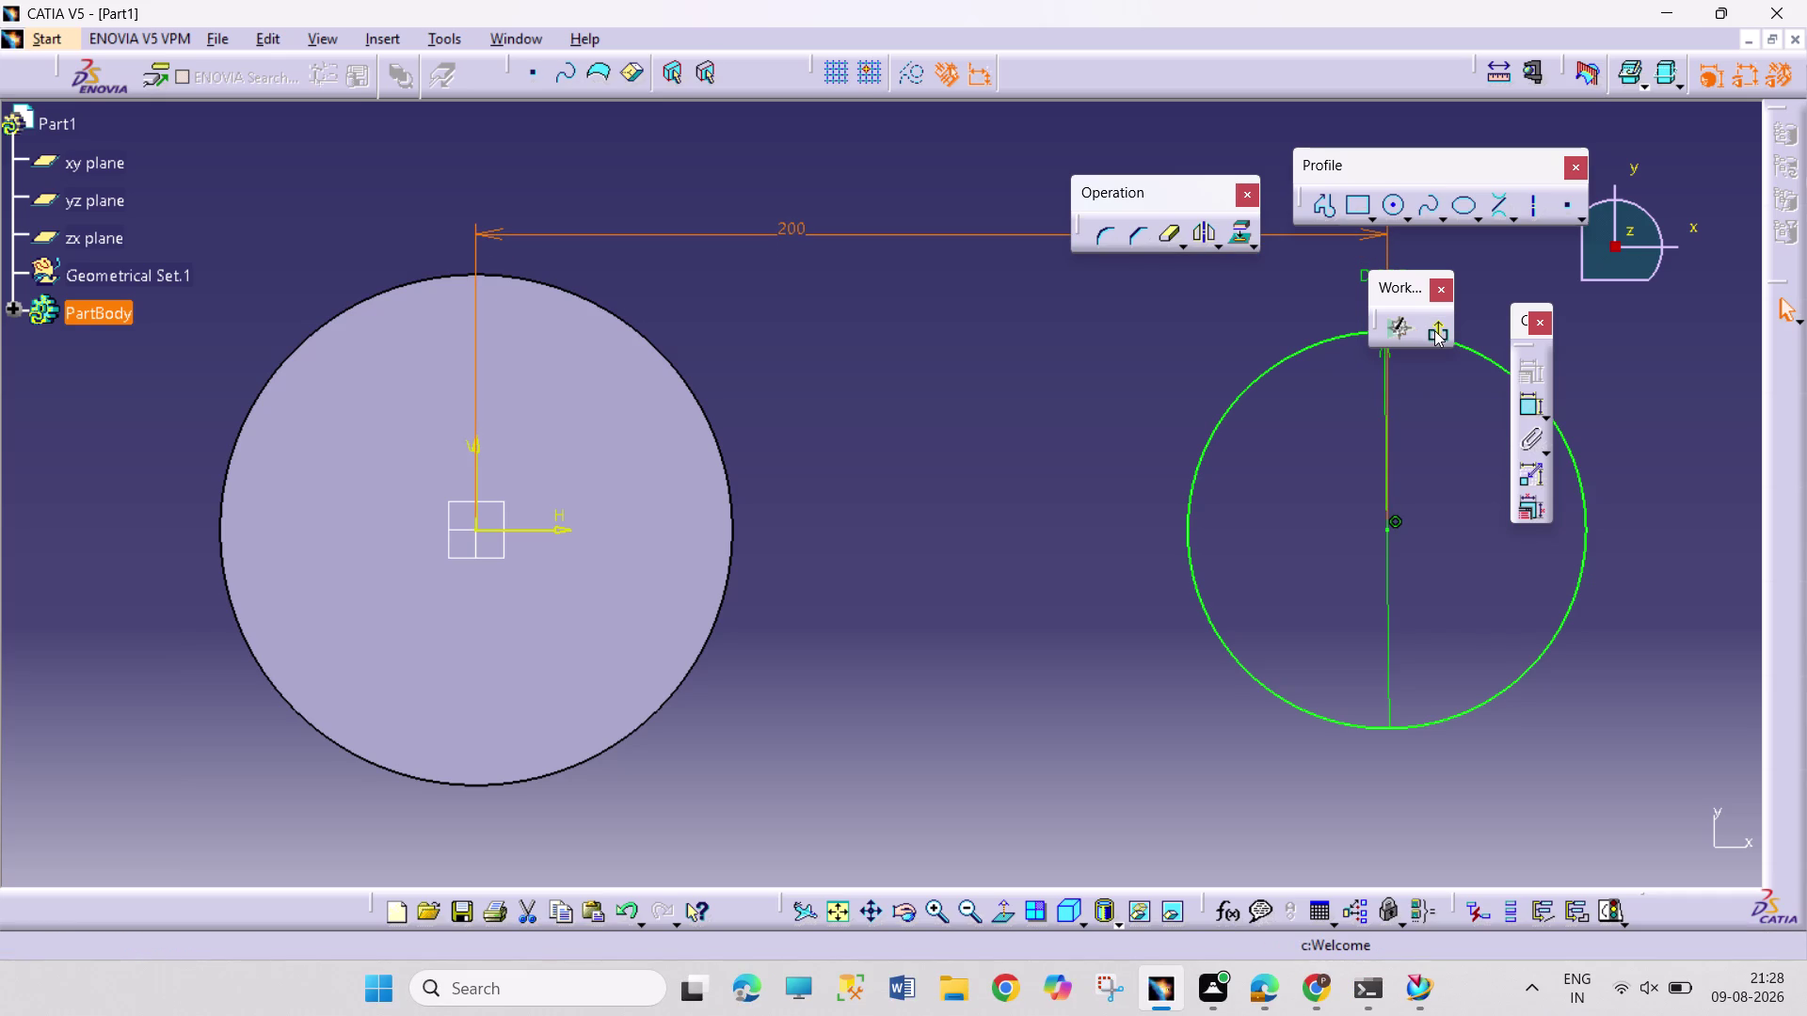
click(1434, 330)
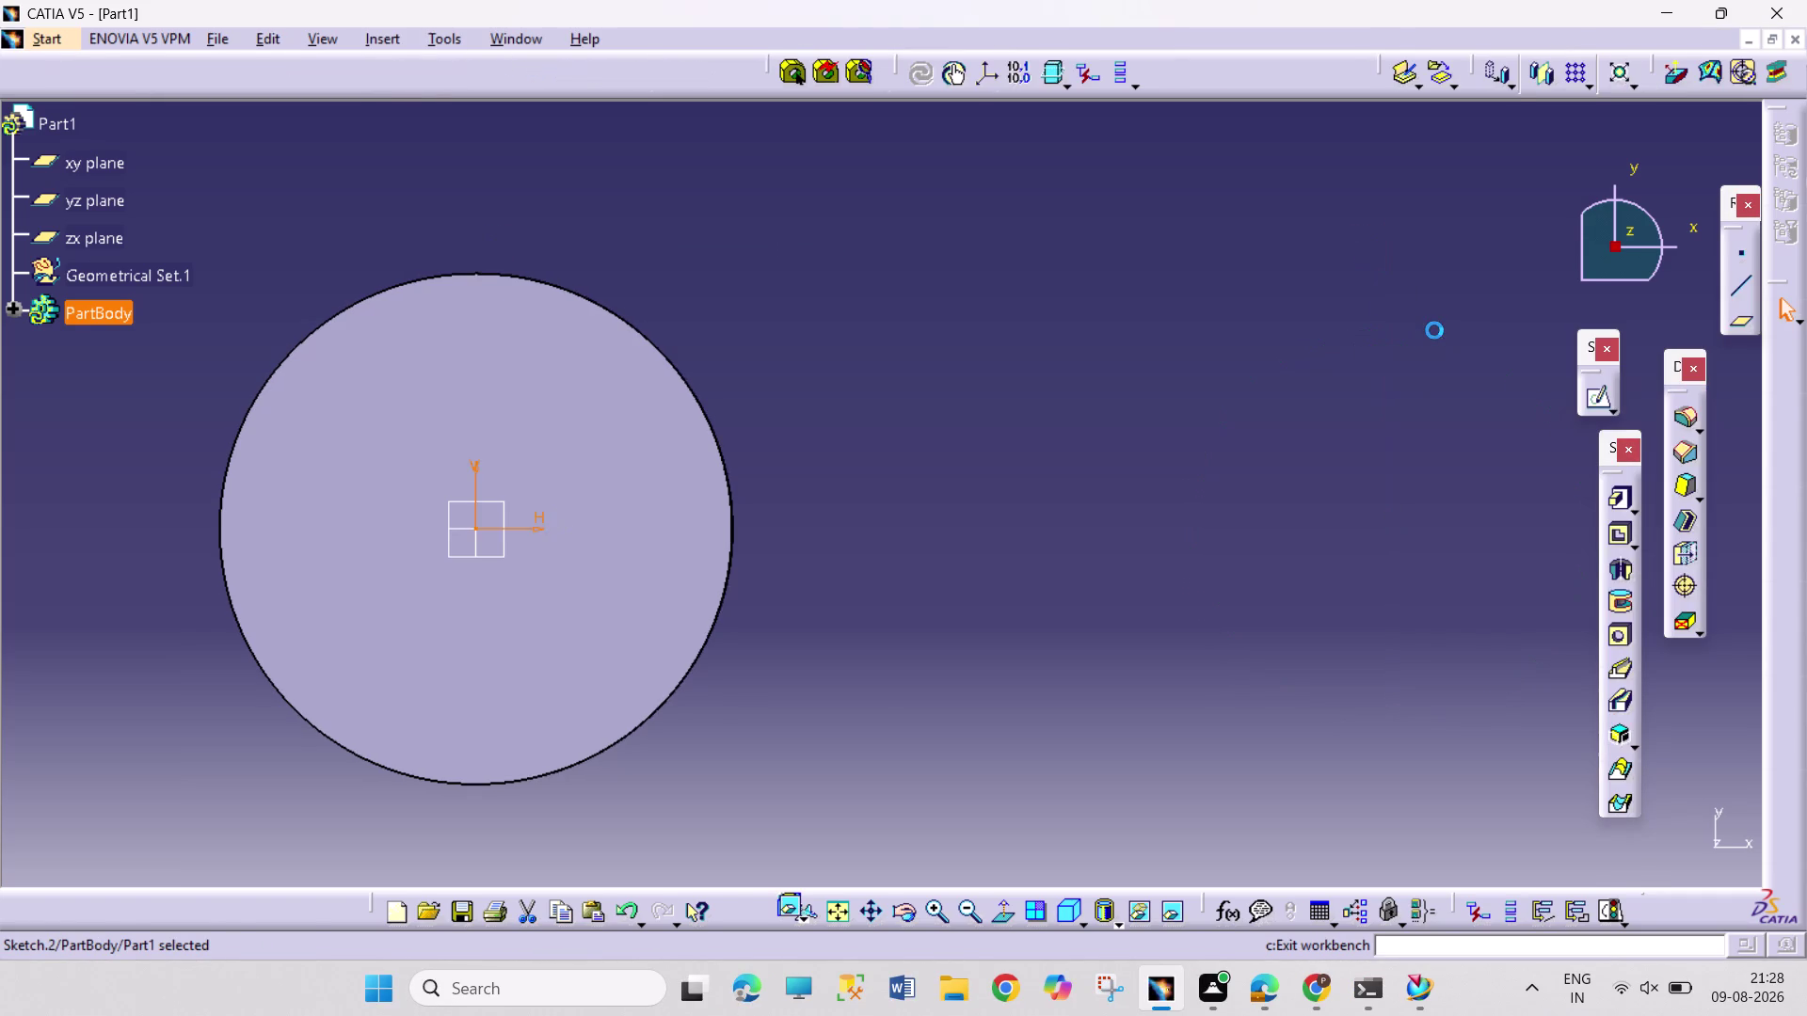